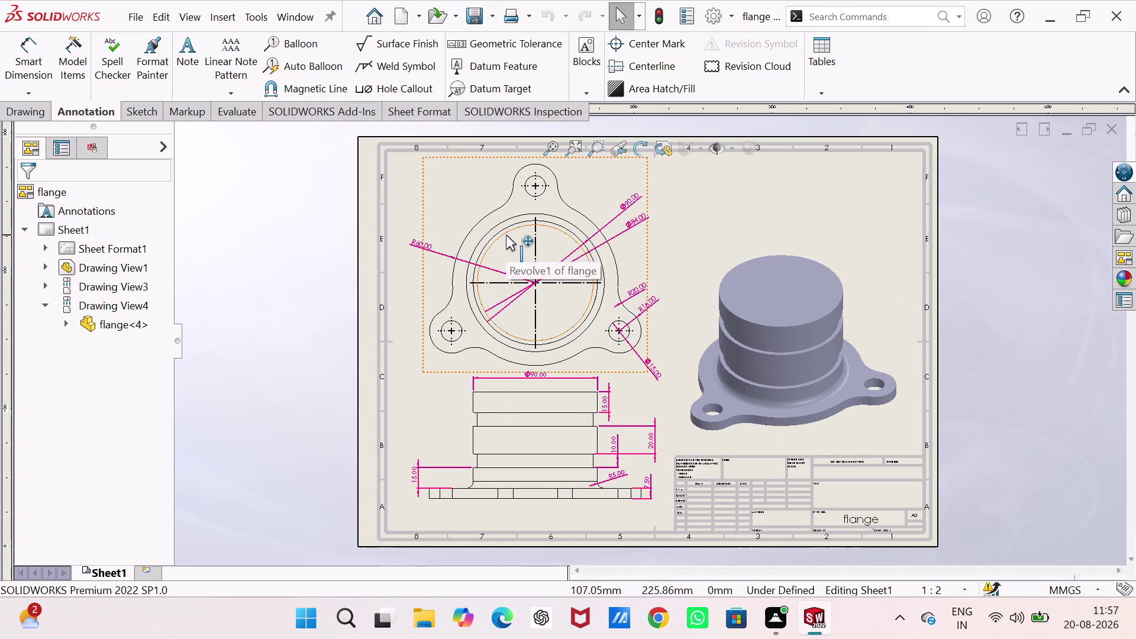
Zoom in and out across the flange drawing's dimensioned and isometric views.
scroll(up, 3)
scroll(down, 3)
scroll(down, 3)
scroll(down, 3)
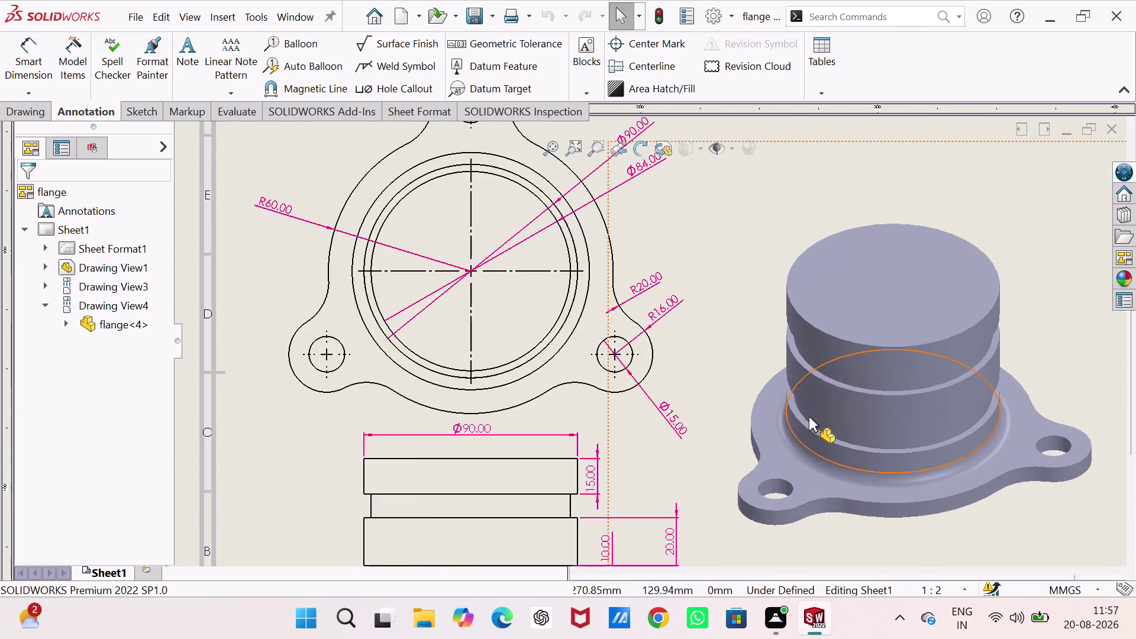
scroll(down, 3)
scroll(up, 3)
scroll(down, 3)
scroll(down, 3)
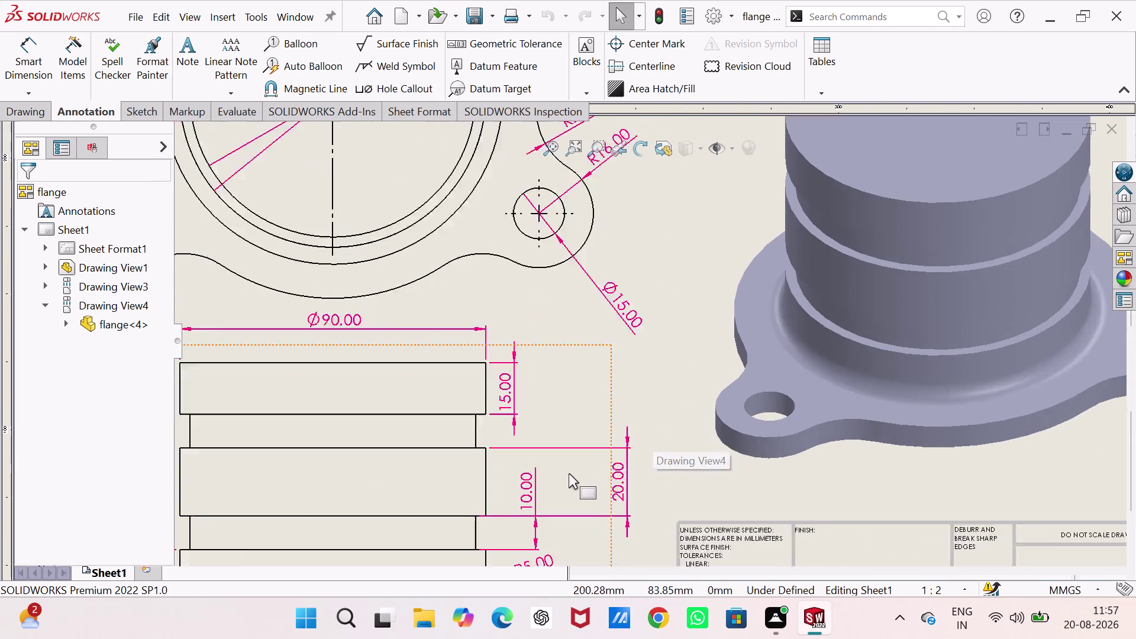
scroll(down, 3)
scroll(up, 3)
scroll(up, 3)
scroll(down, 3)
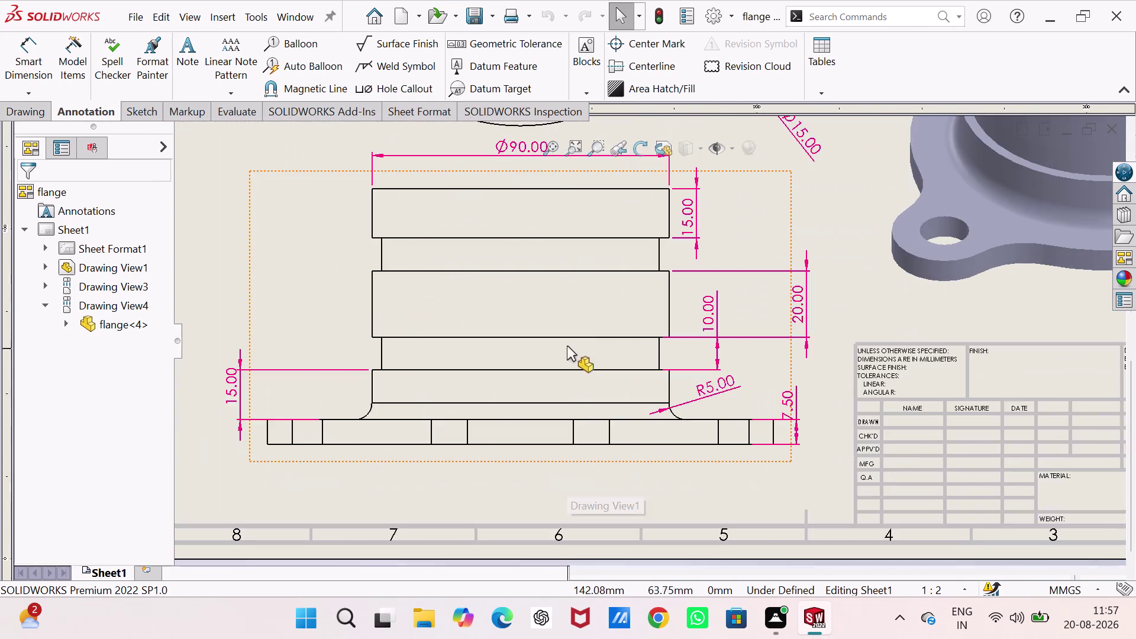
scroll(down, 3)
scroll(up, 3)
scroll(down, 3)
scroll(up, 3)
scroll(down, 3)
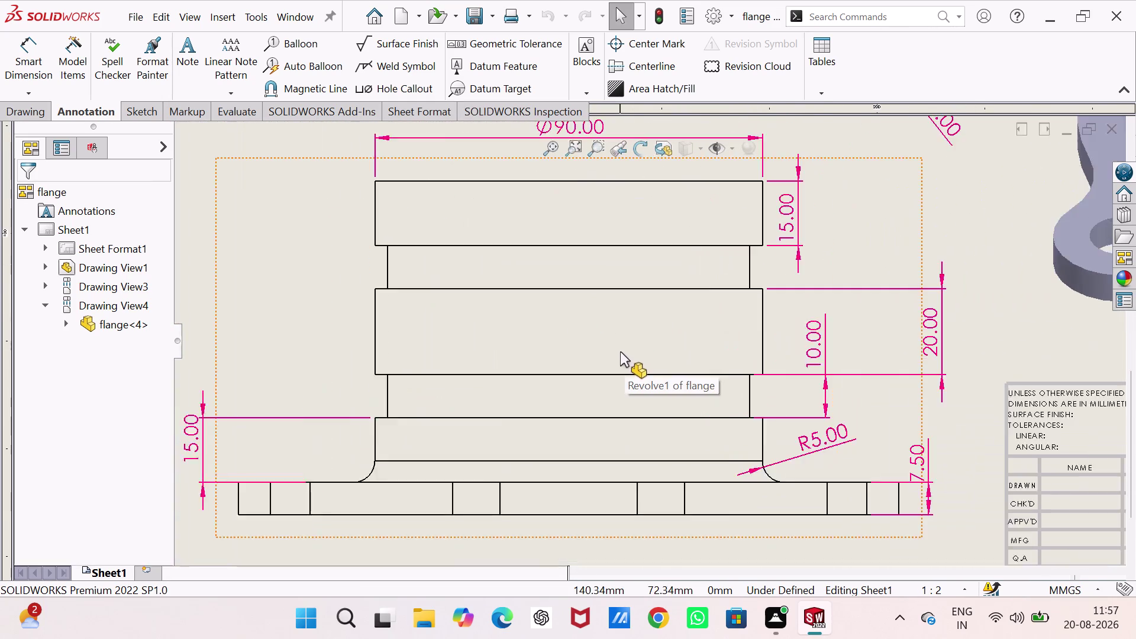
scroll(up, 3)
scroll(up, 3)
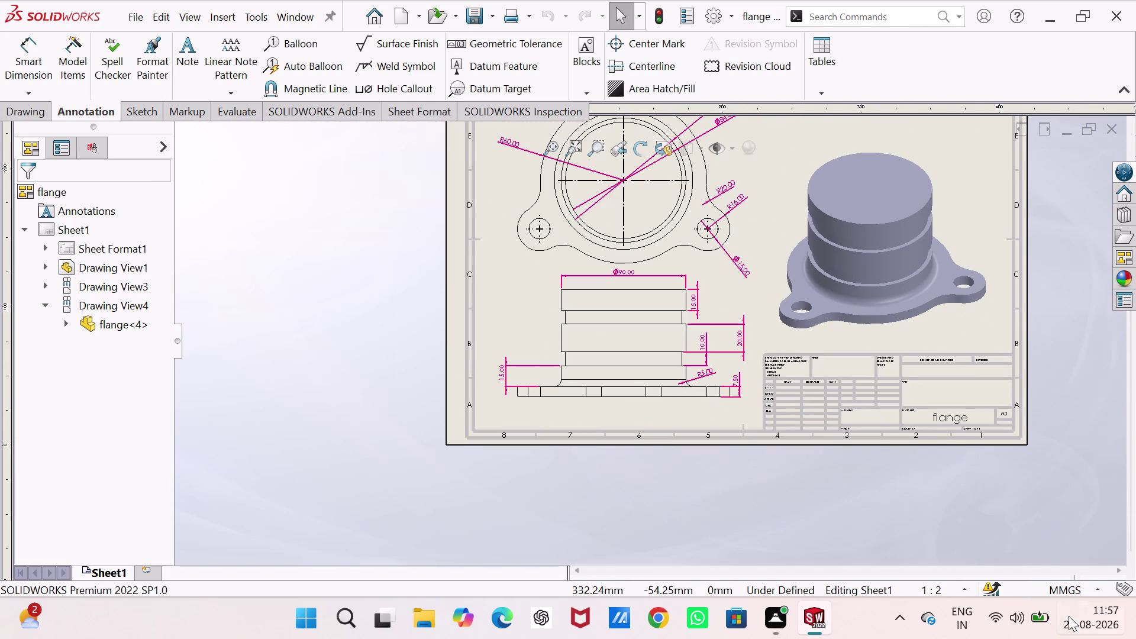
scroll(up, 3)
scroll(down, 3)
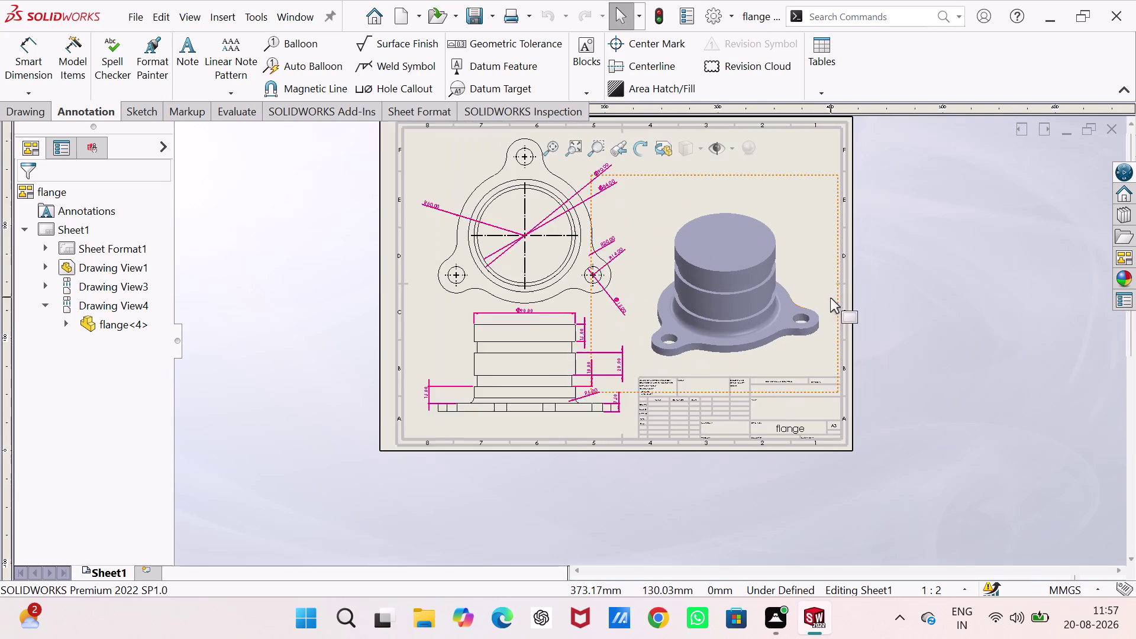
scroll(down, 3)
scroll(down, 3)
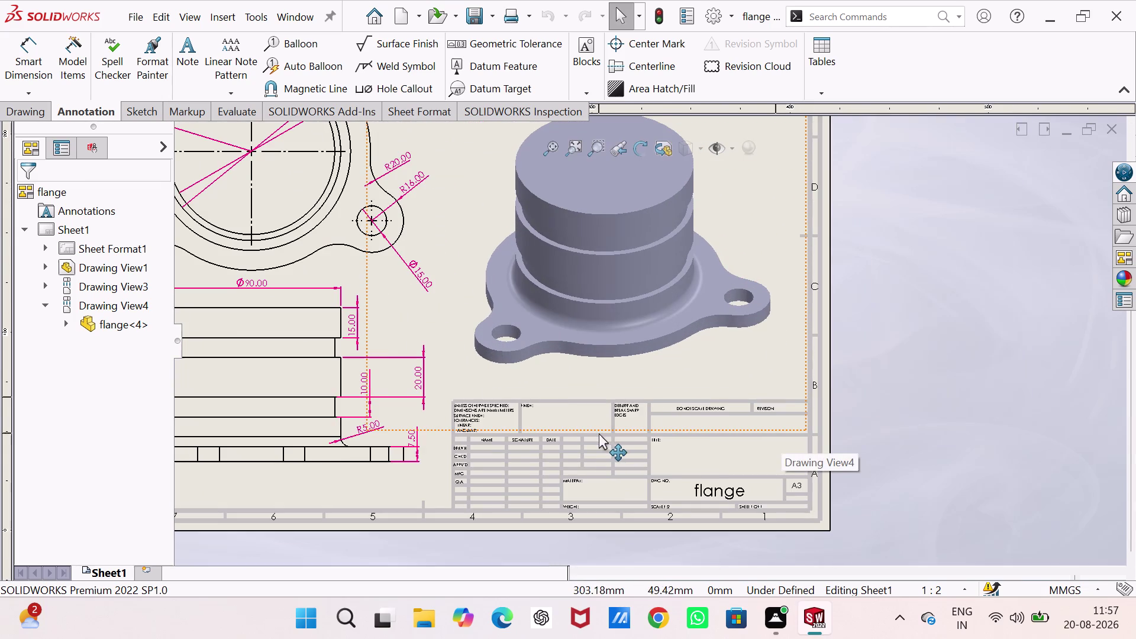
scroll(up, 3)
scroll(up, 3)
scroll(down, 3)
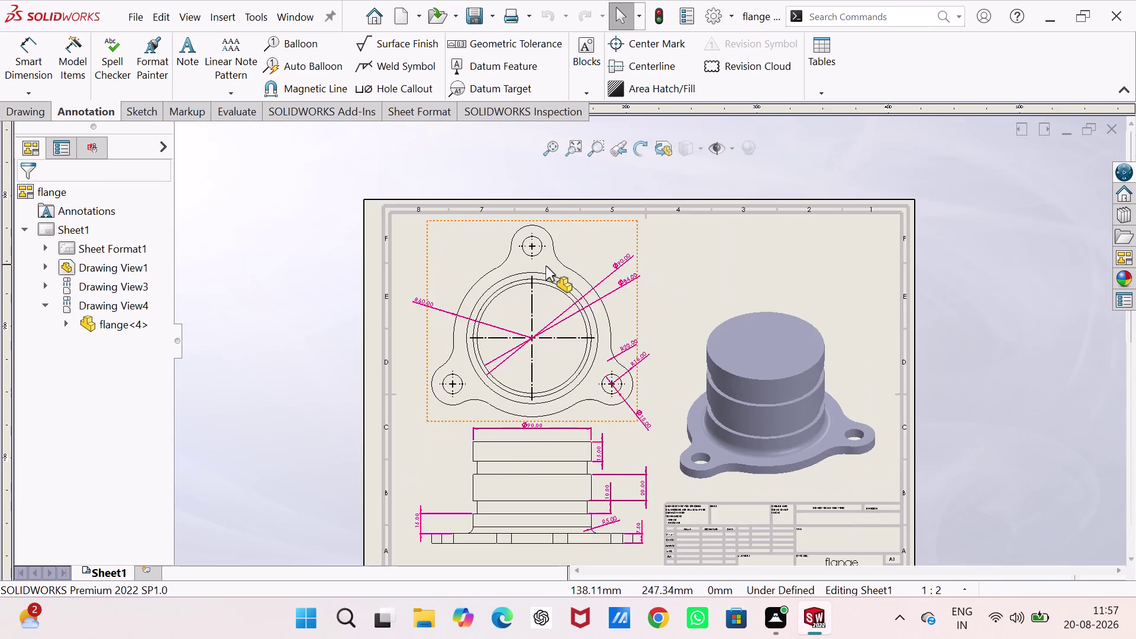
scroll(down, 3)
scroll(down, 3)
scroll(up, 3)
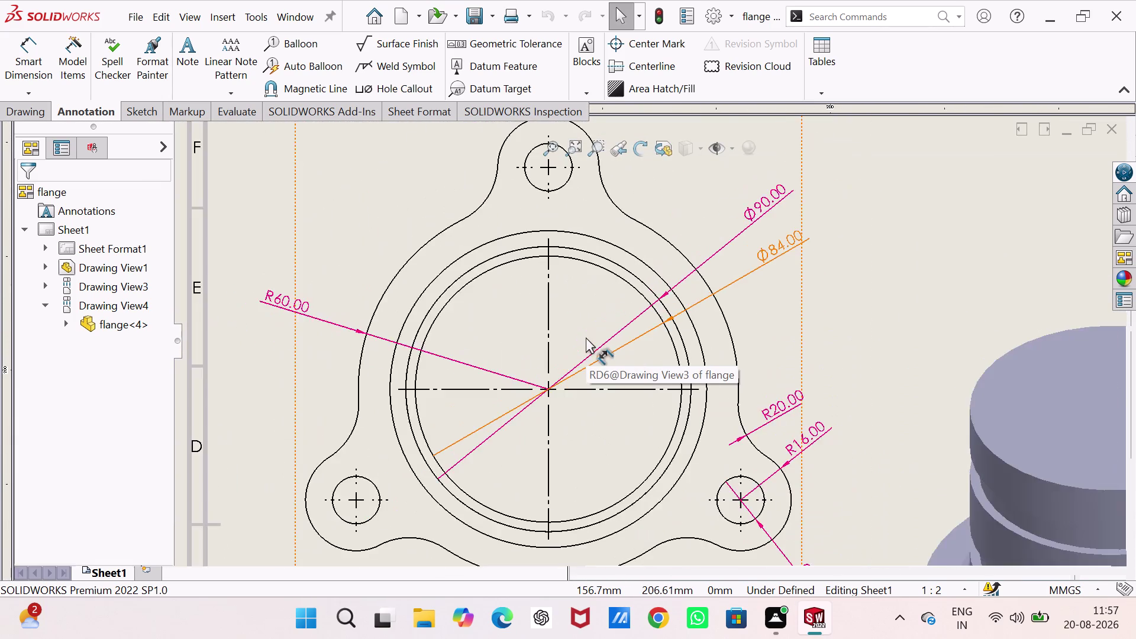
scroll(up, 3)
scroll(down, 3)
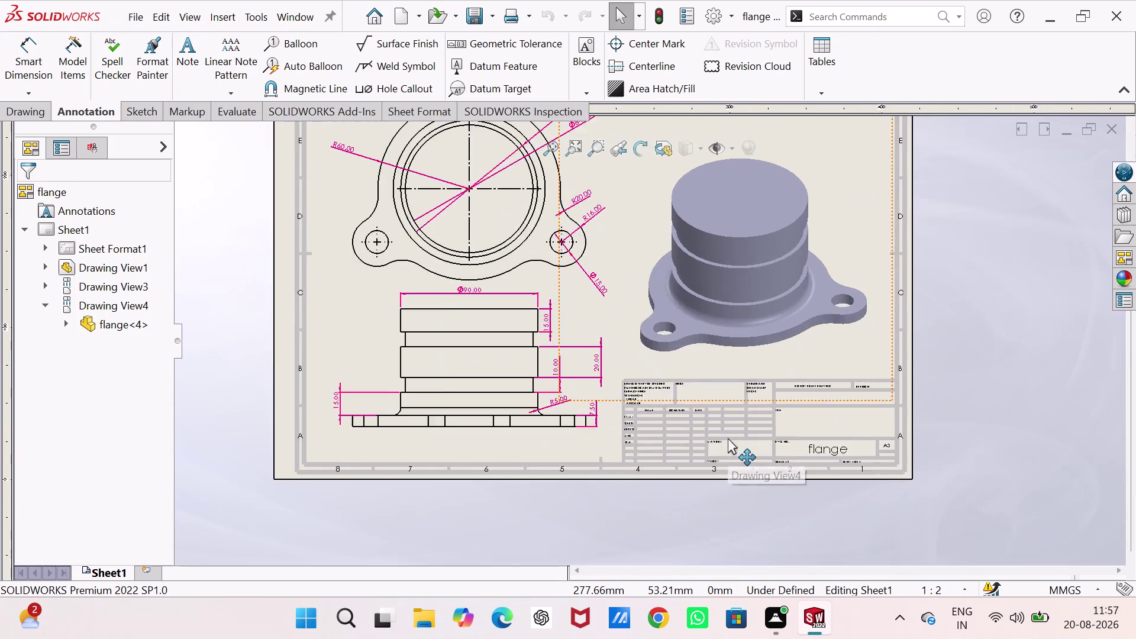
scroll(down, 3)
scroll(up, 3)
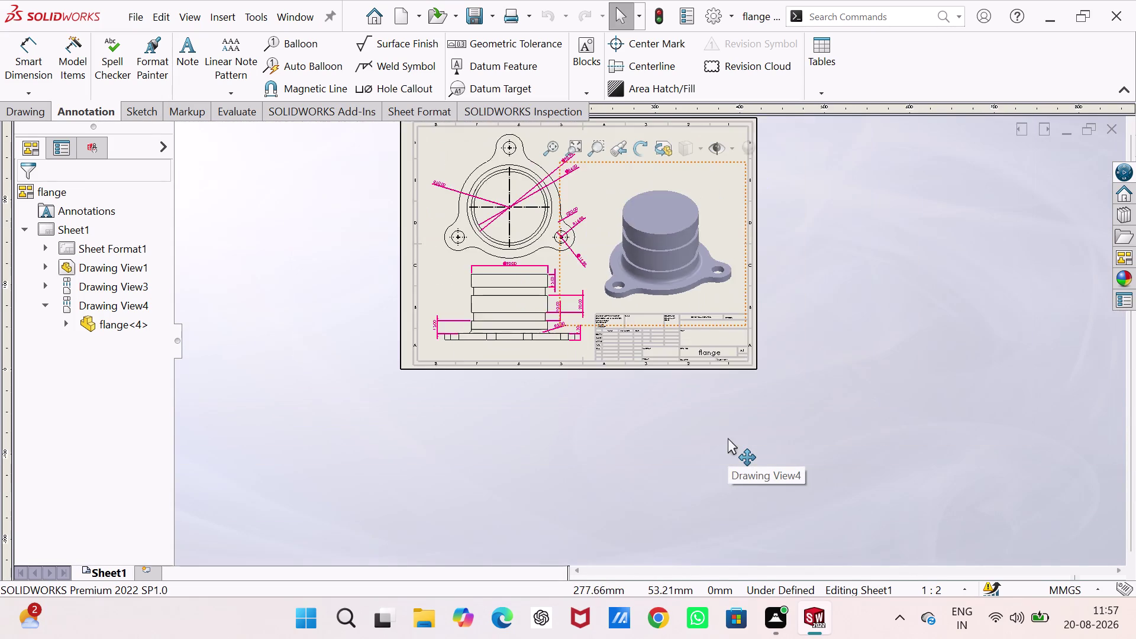
scroll(up, 3)
scroll(down, 3)
scroll(down, 3)
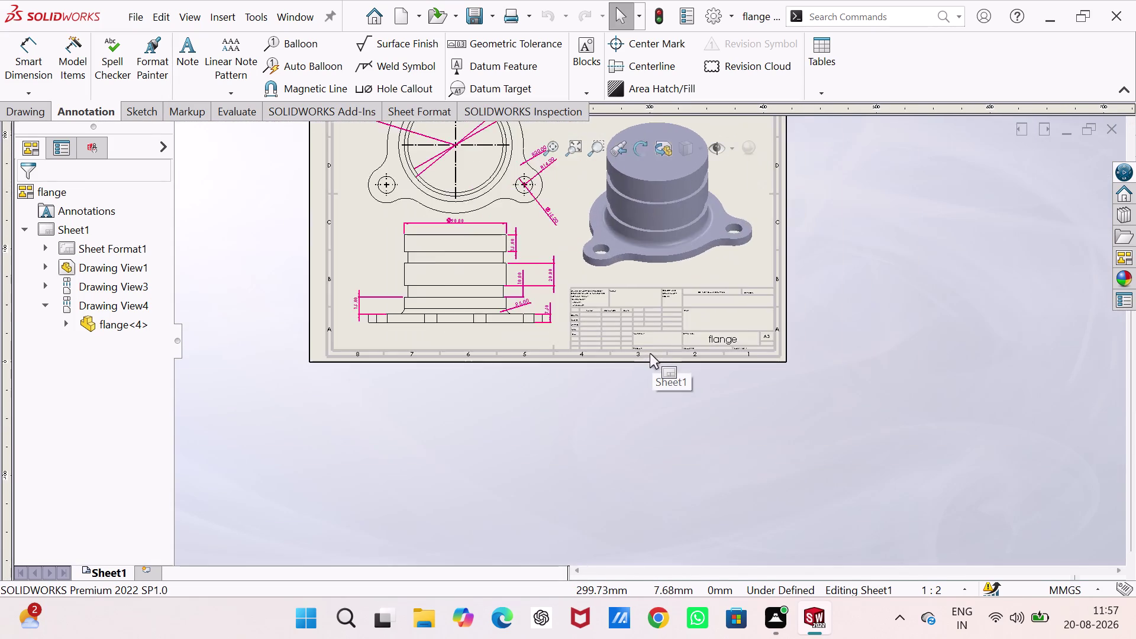
scroll(down, 3)
scroll(up, 3)
scroll(down, 3)
scroll(up, 3)
scroll(up, 3)
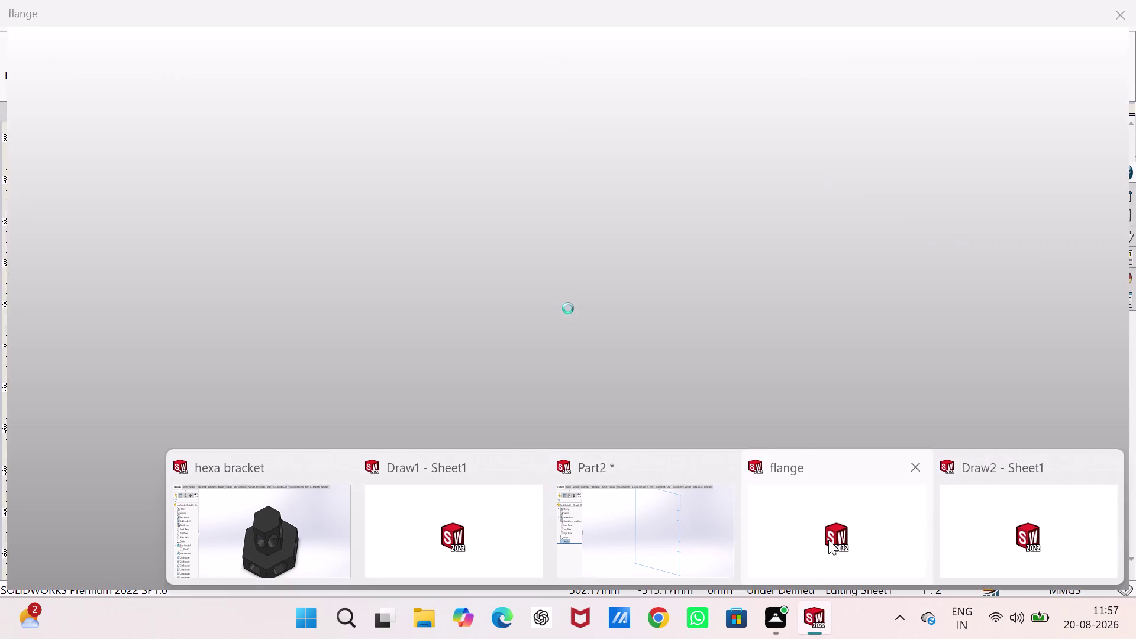
Switch to the flange part window and bring up the Material context menu.
click(828, 540)
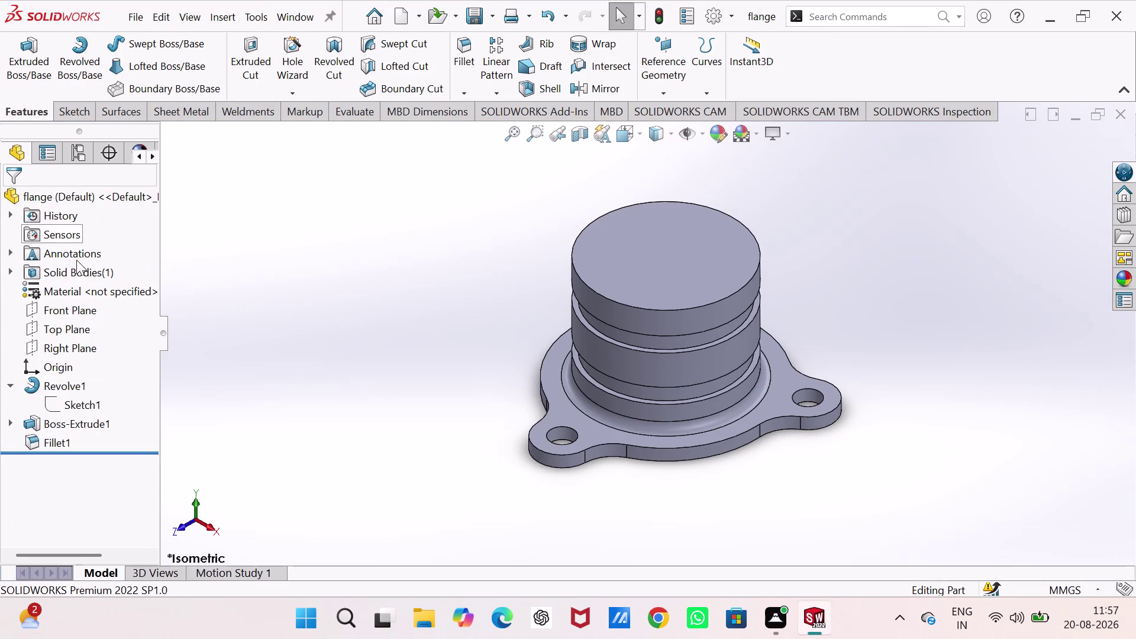
click(91, 290)
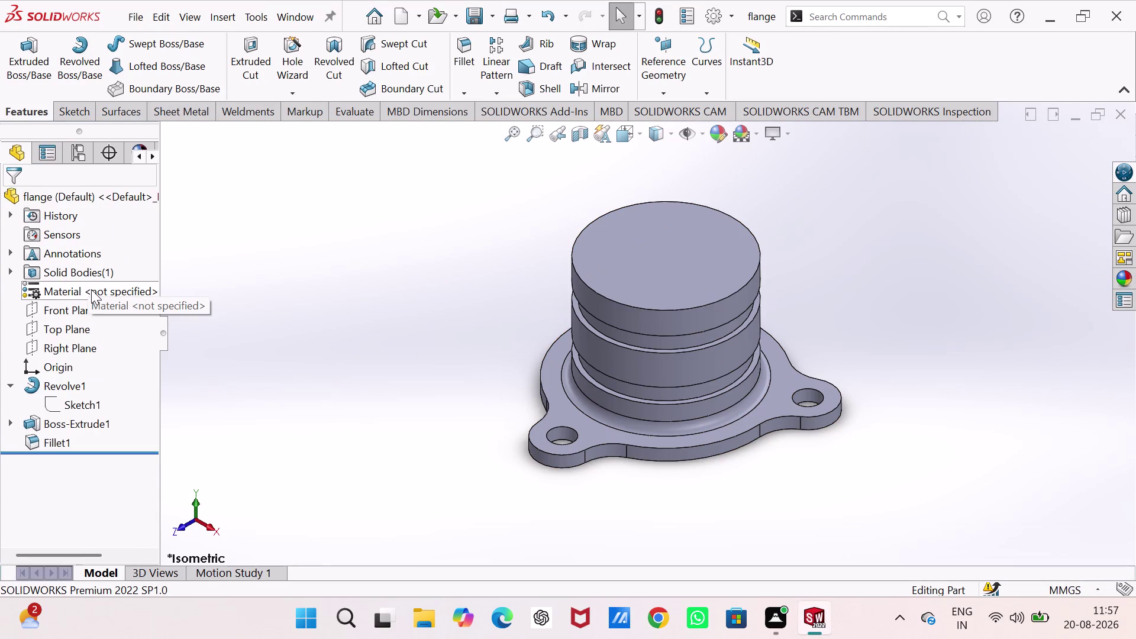
right_click(91, 289)
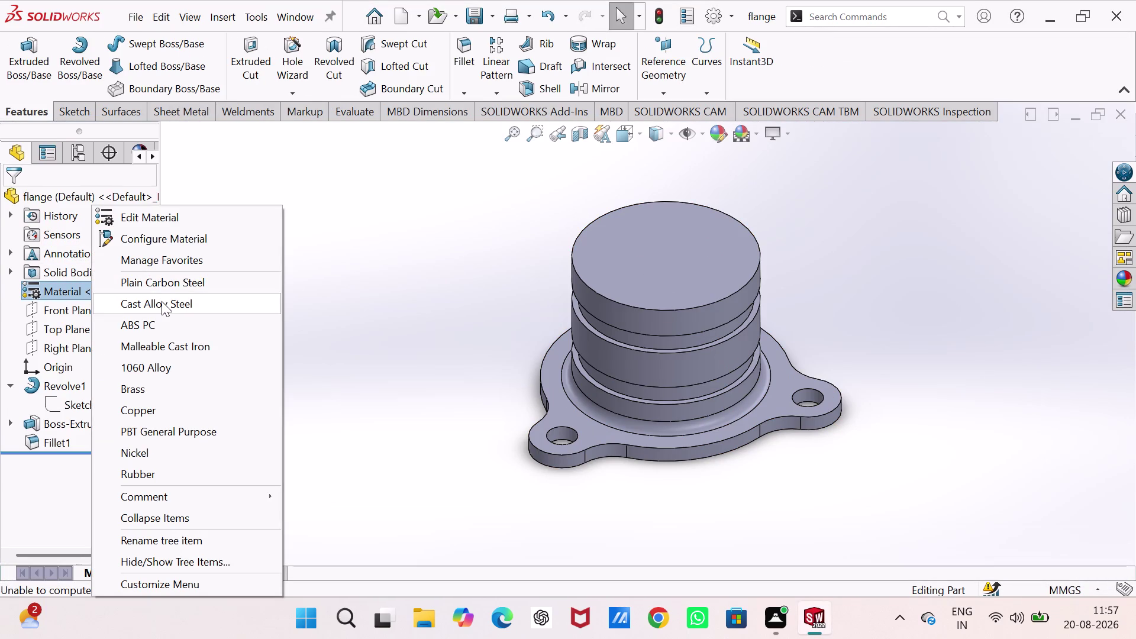
In Edit Material, select 201.0-T43 Insulated Mold Casting (SS) under Aluminium Alloys.
click(193, 215)
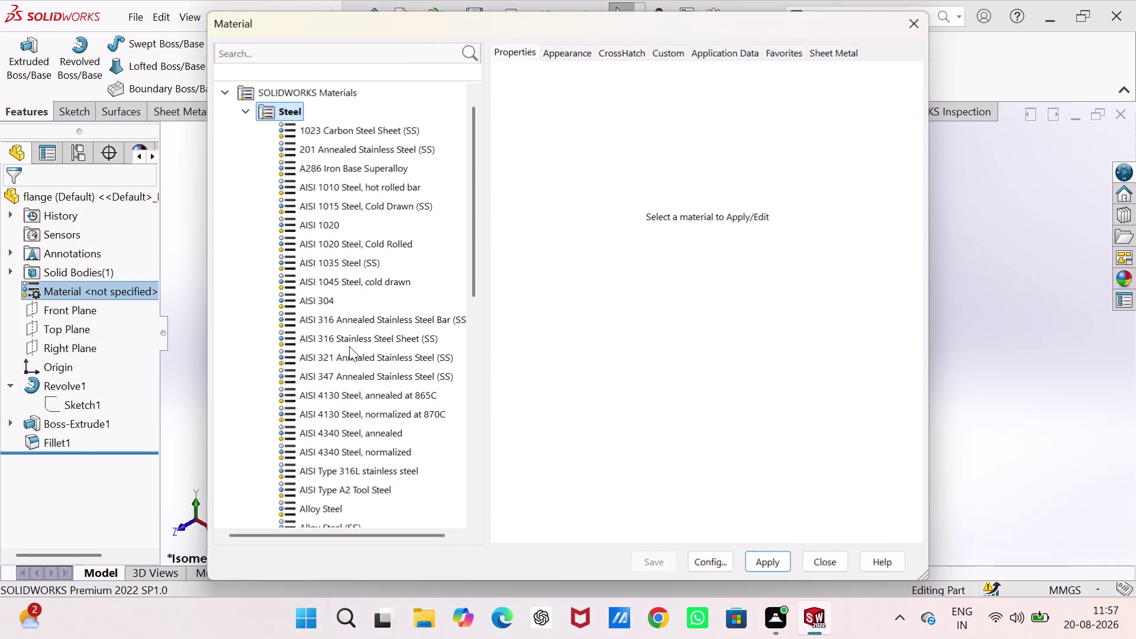
scroll(up, 3)
scroll(down, 3)
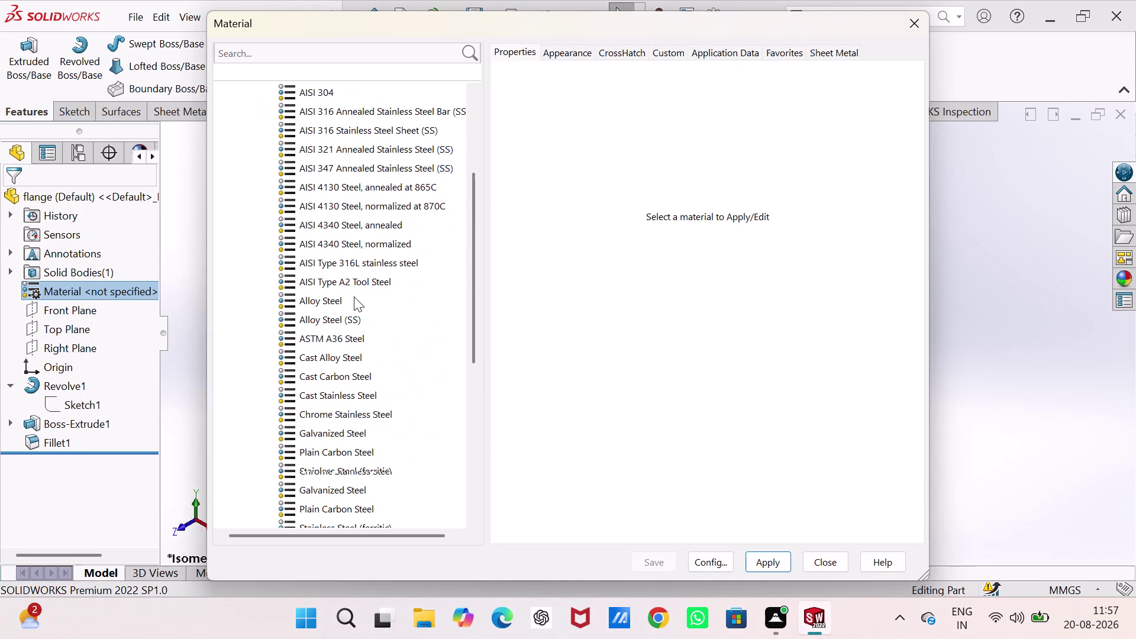
scroll(down, 3)
scroll(down, 3)
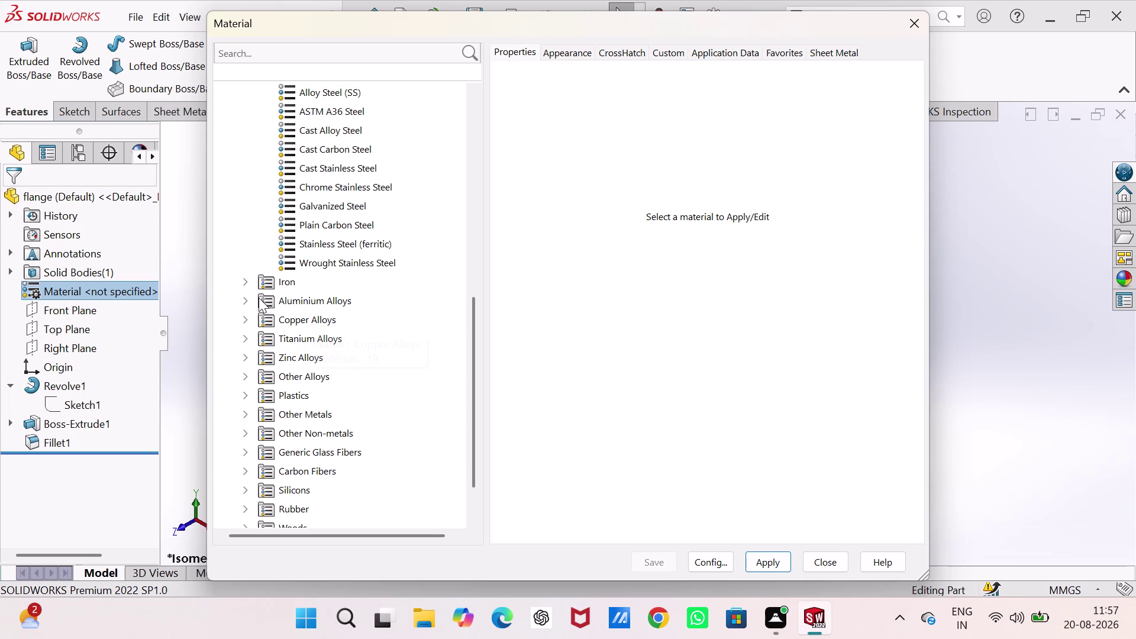
click(243, 301)
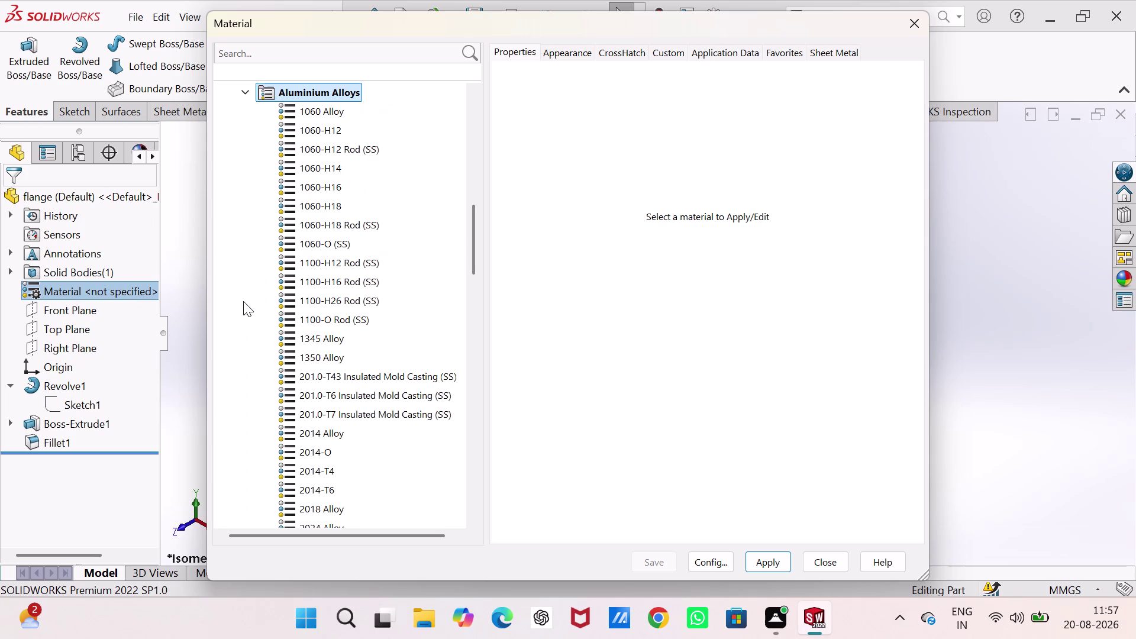
click(384, 375)
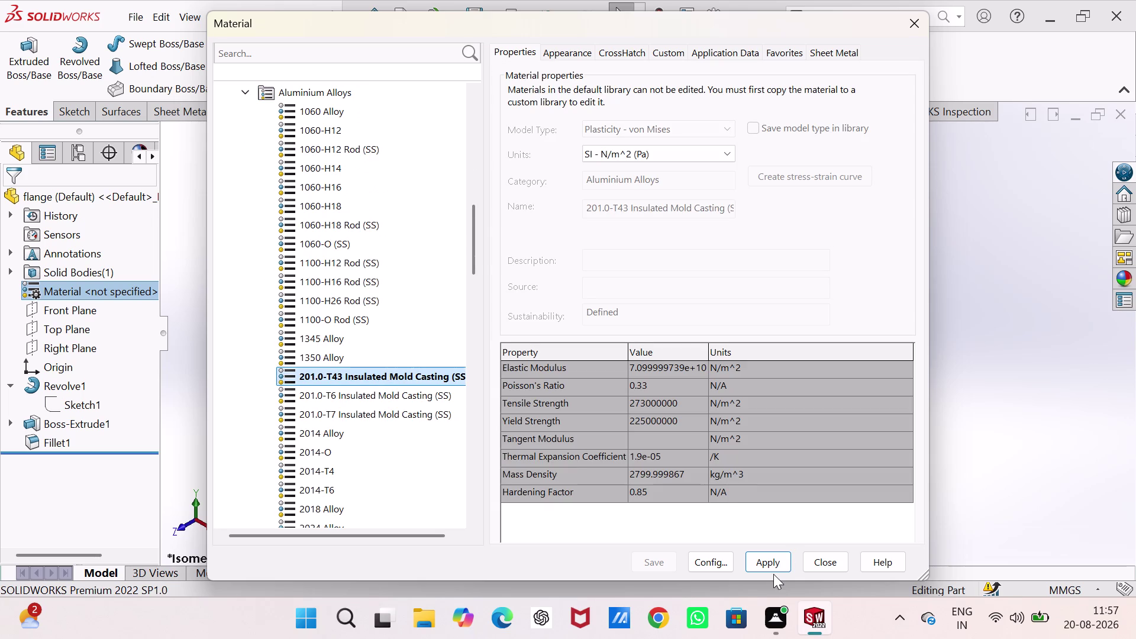
Apply the alloy to all configurations and close the material dialog.
click(771, 559)
click(718, 567)
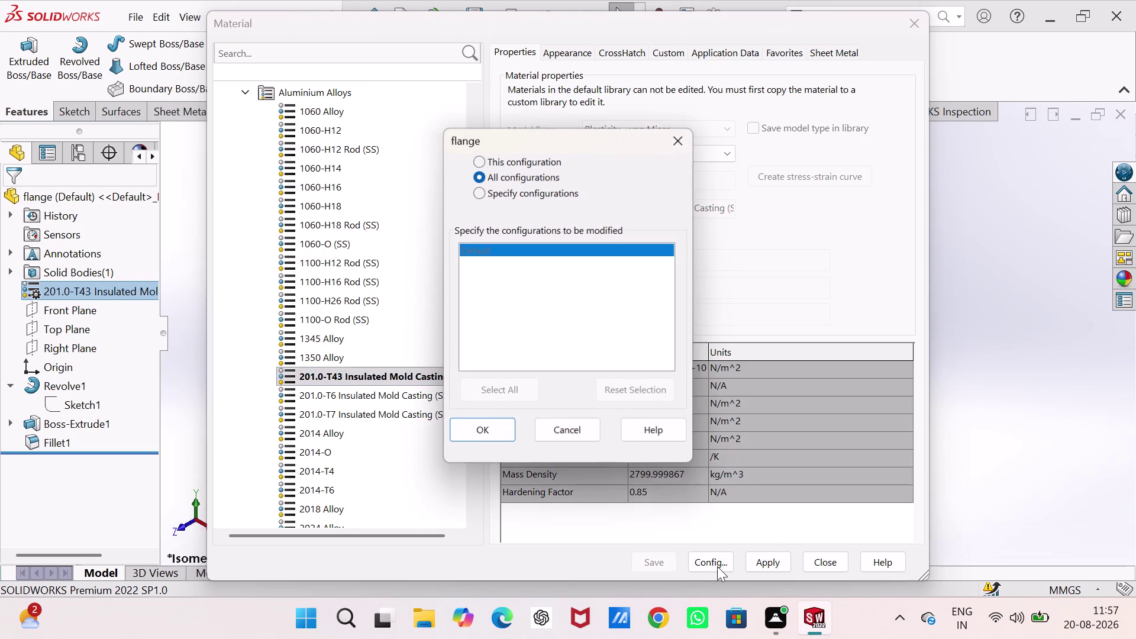
click(496, 429)
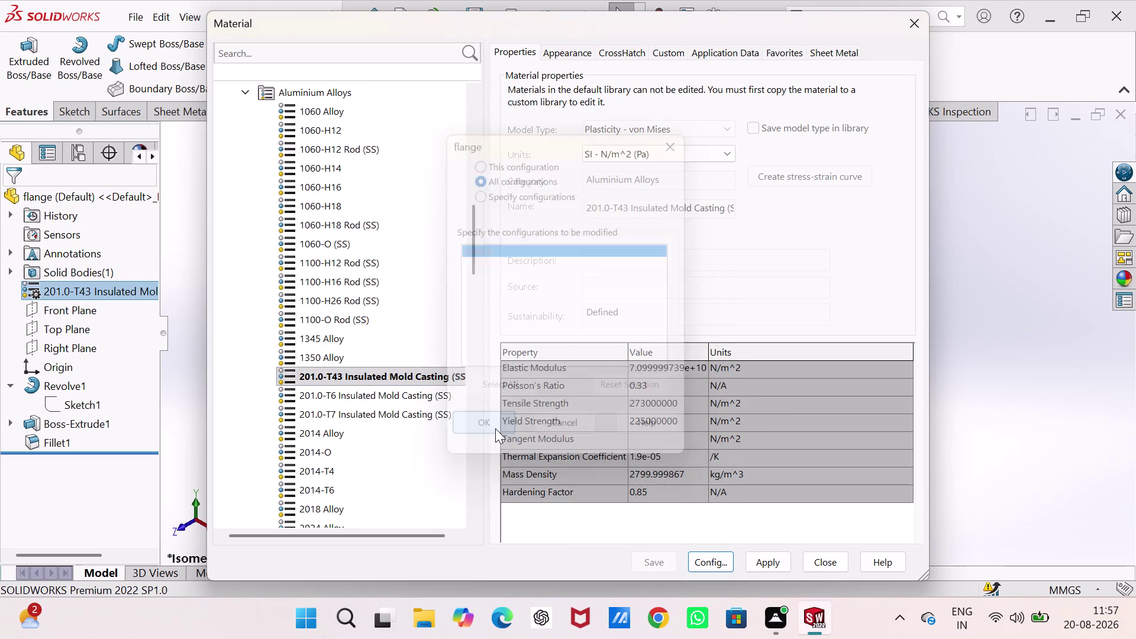
click(777, 561)
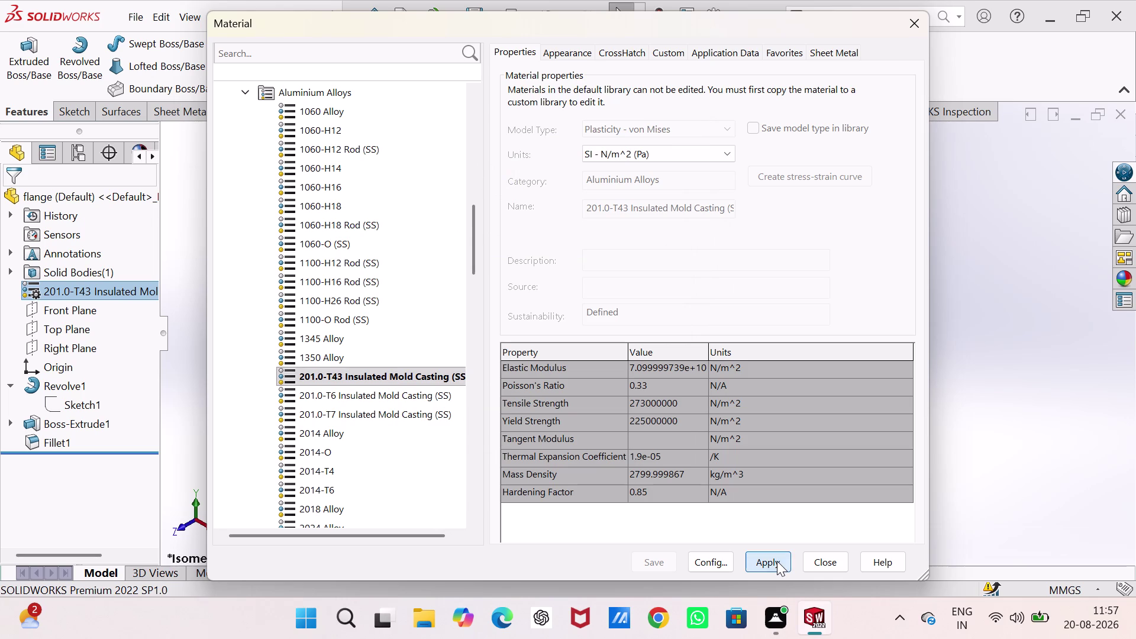
click(817, 559)
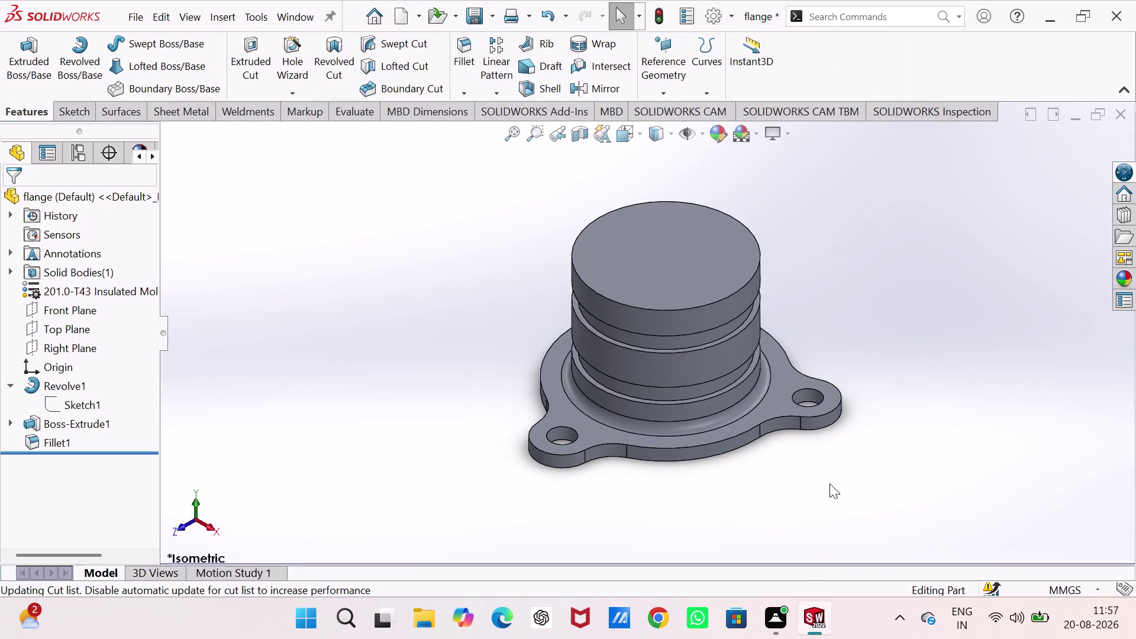
click(855, 429)
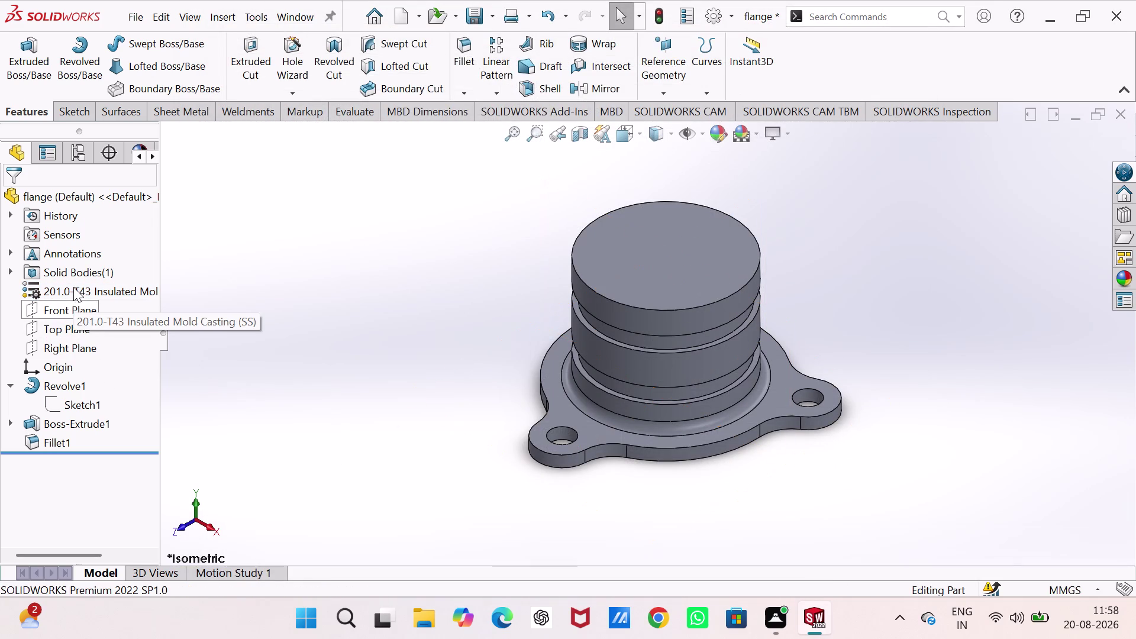
Pick AISI 1015 Steel, Cold Drawn (SS) from the Steel category and apply it.
right_click(74, 287)
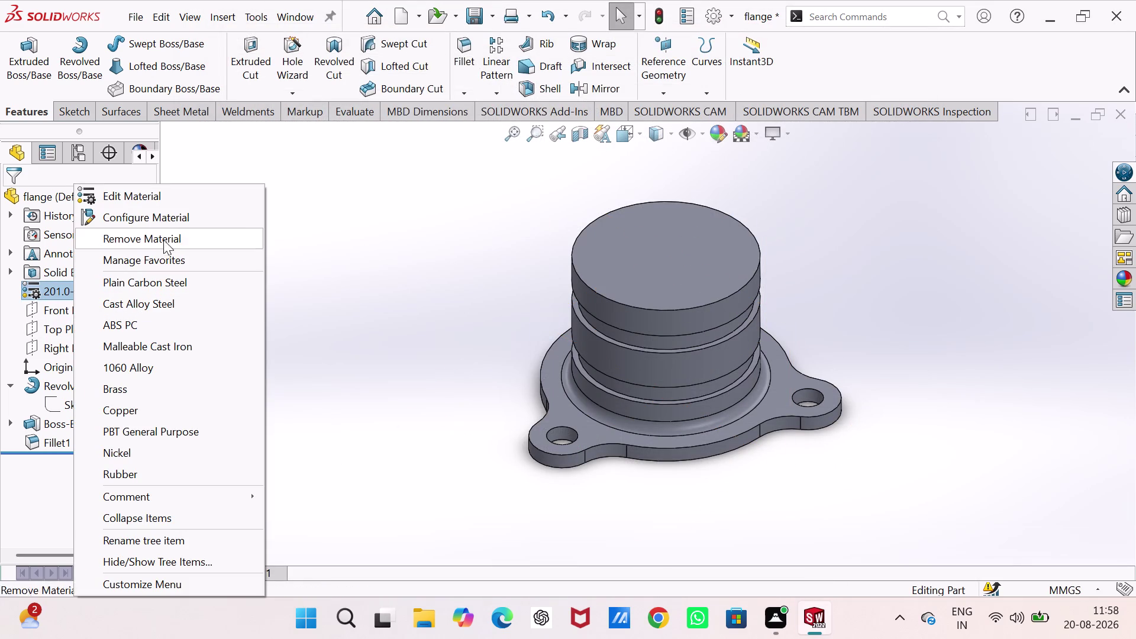
click(180, 196)
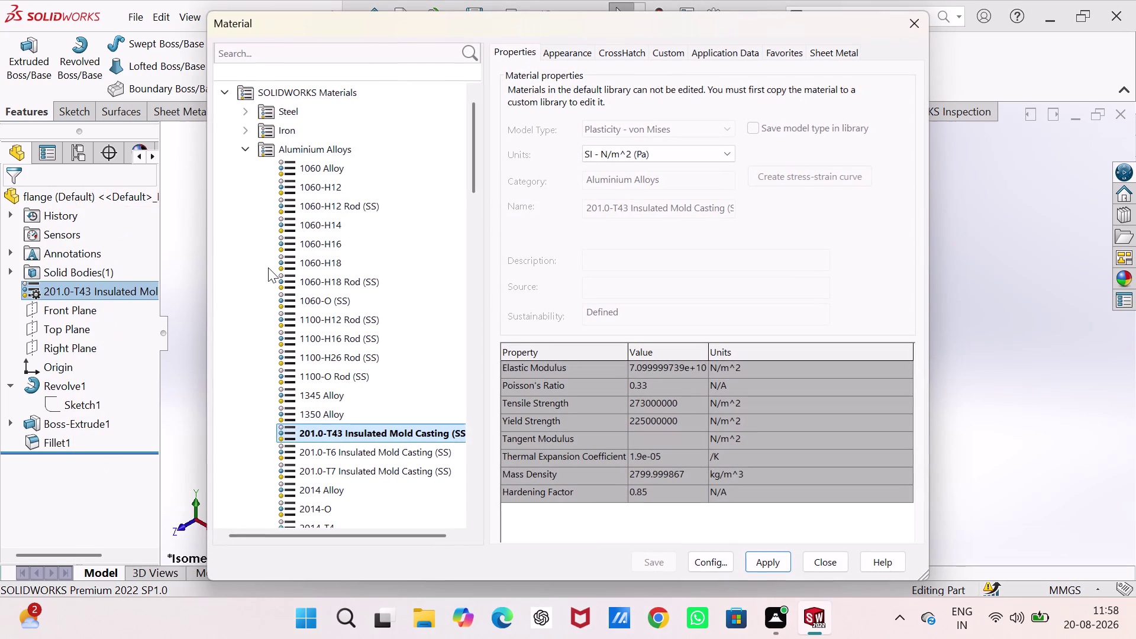
click(243, 150)
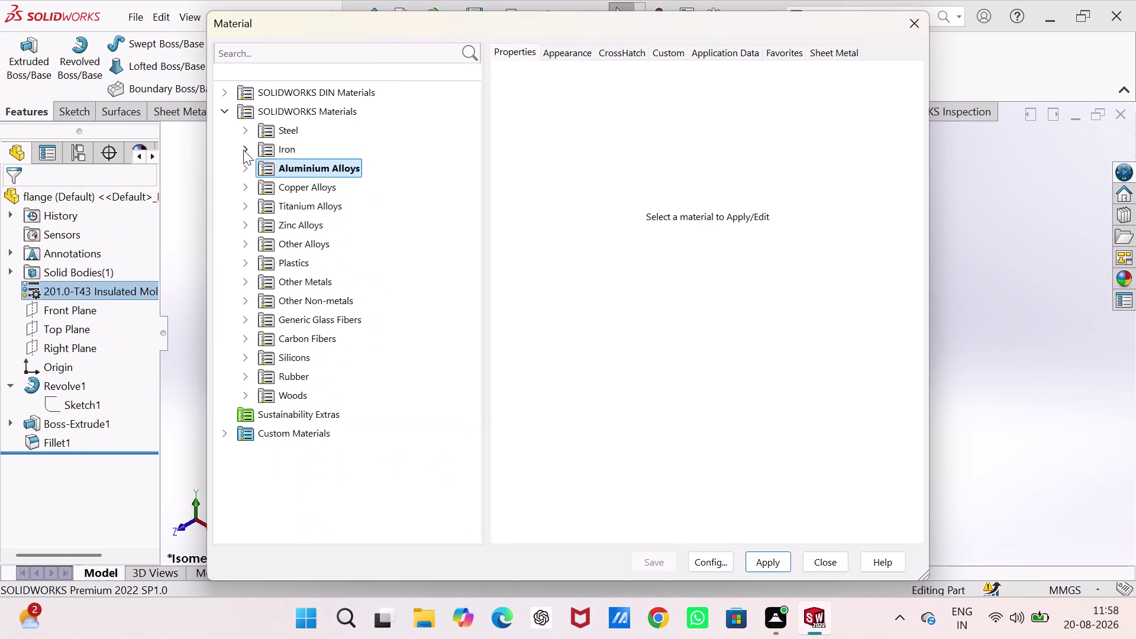
click(244, 132)
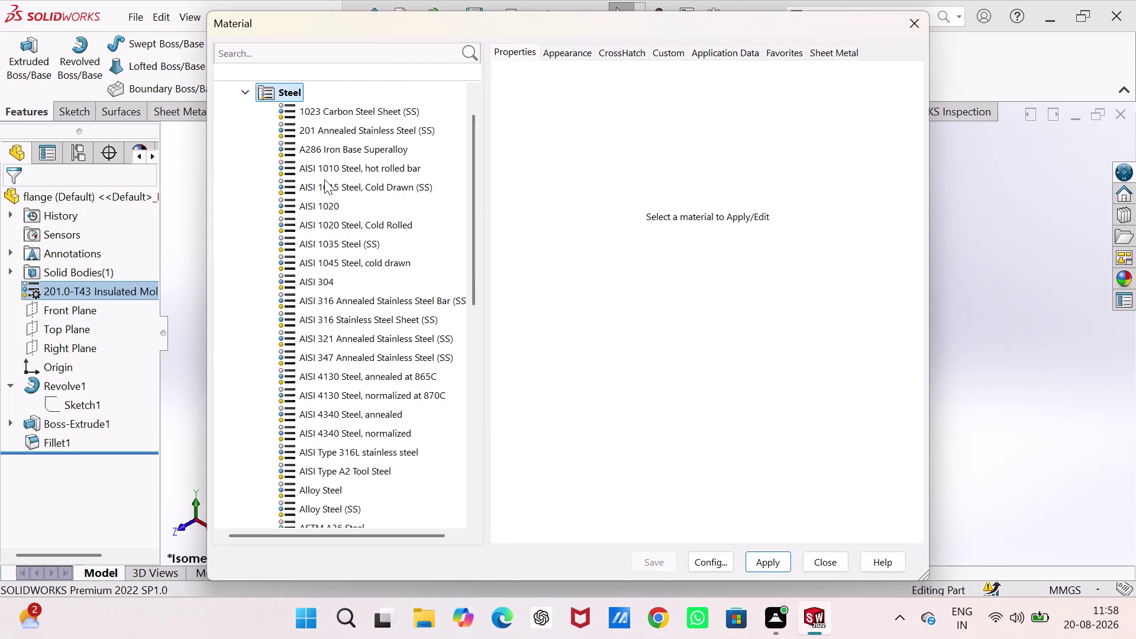
click(327, 185)
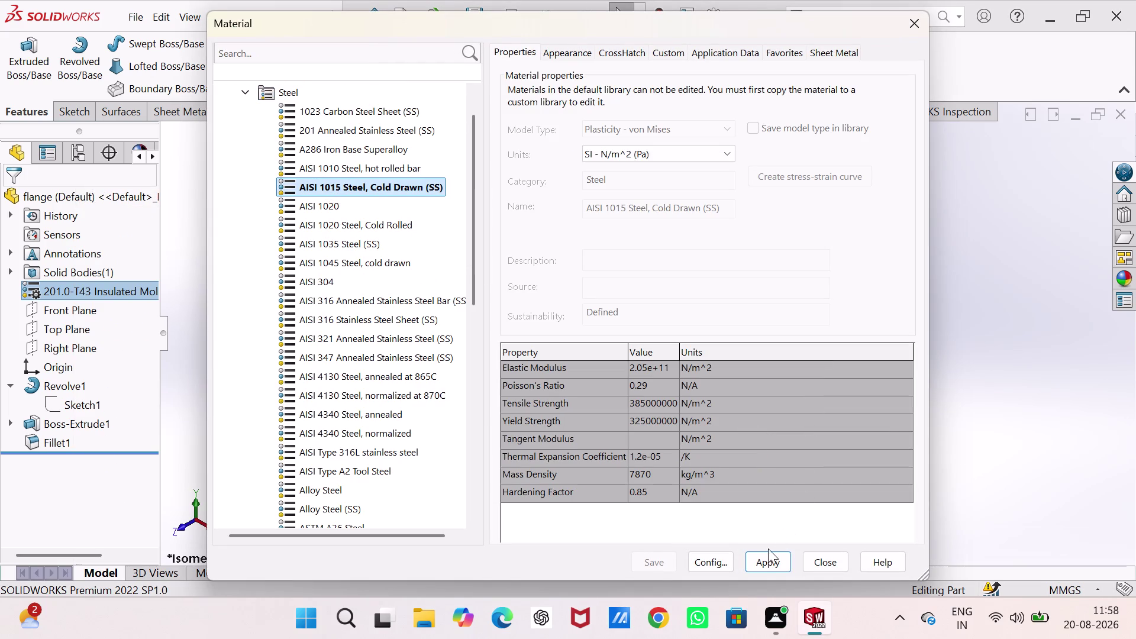
click(767, 556)
click(816, 558)
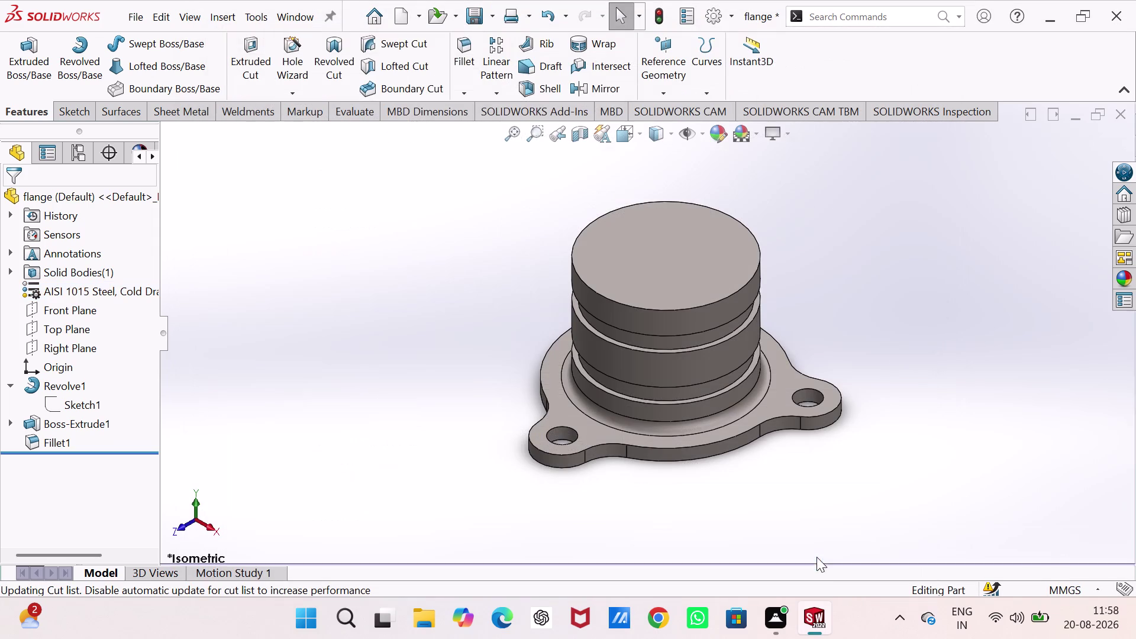
click(911, 416)
Orbit the steel flange to inspect its underside, boss end and side profile.
middle_drag(889, 373, 650, 414)
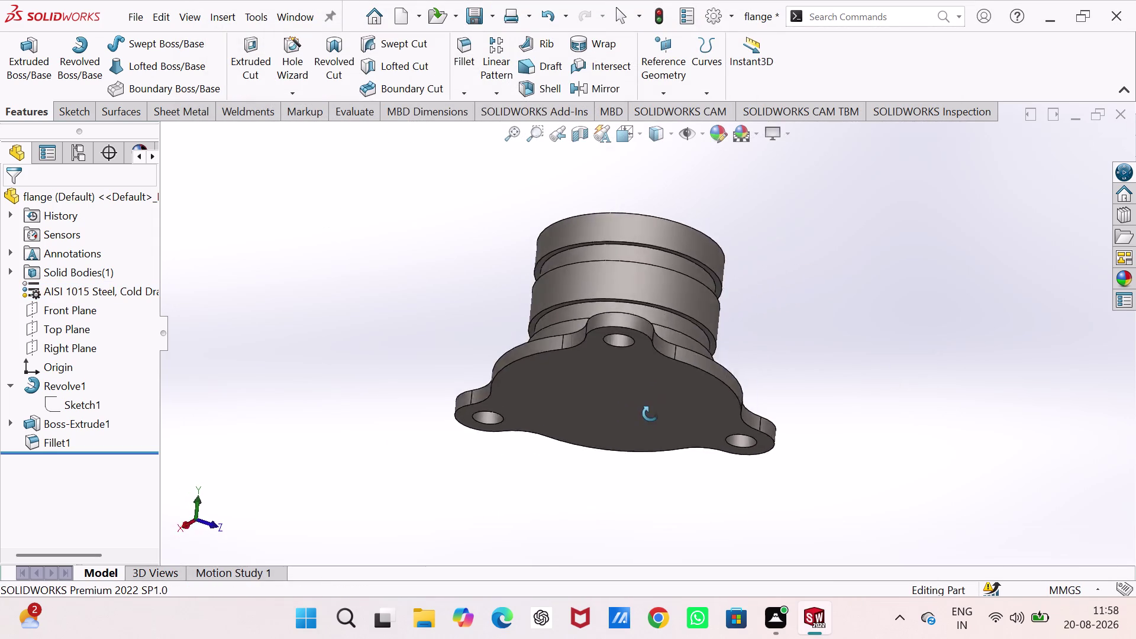
middle_drag(651, 414, 804, 413)
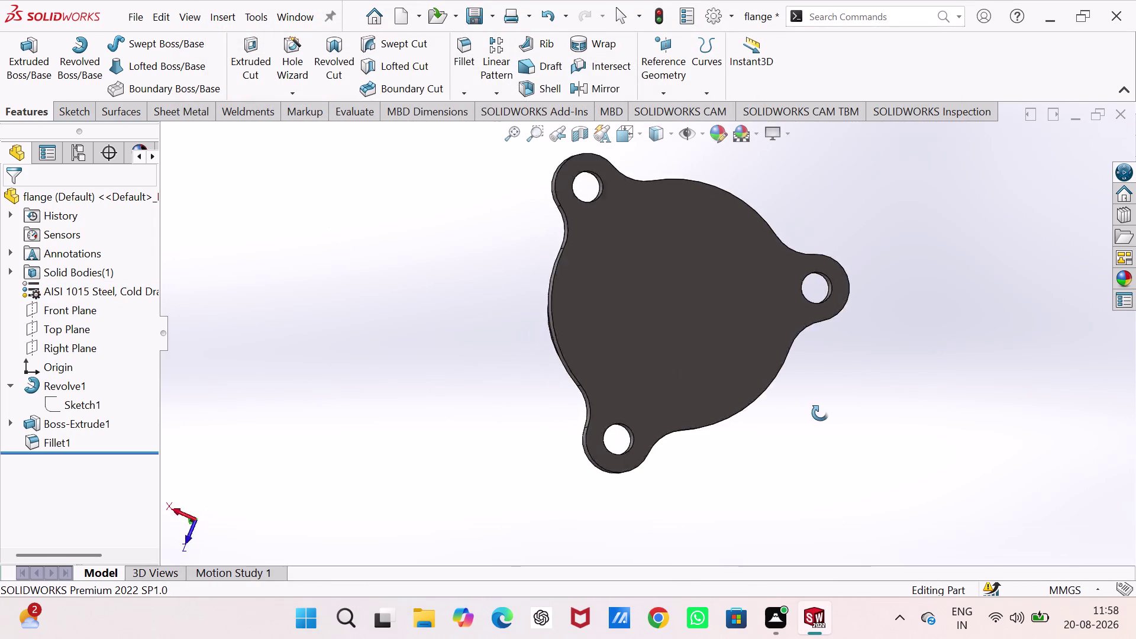
middle_drag(804, 414, 591, 280)
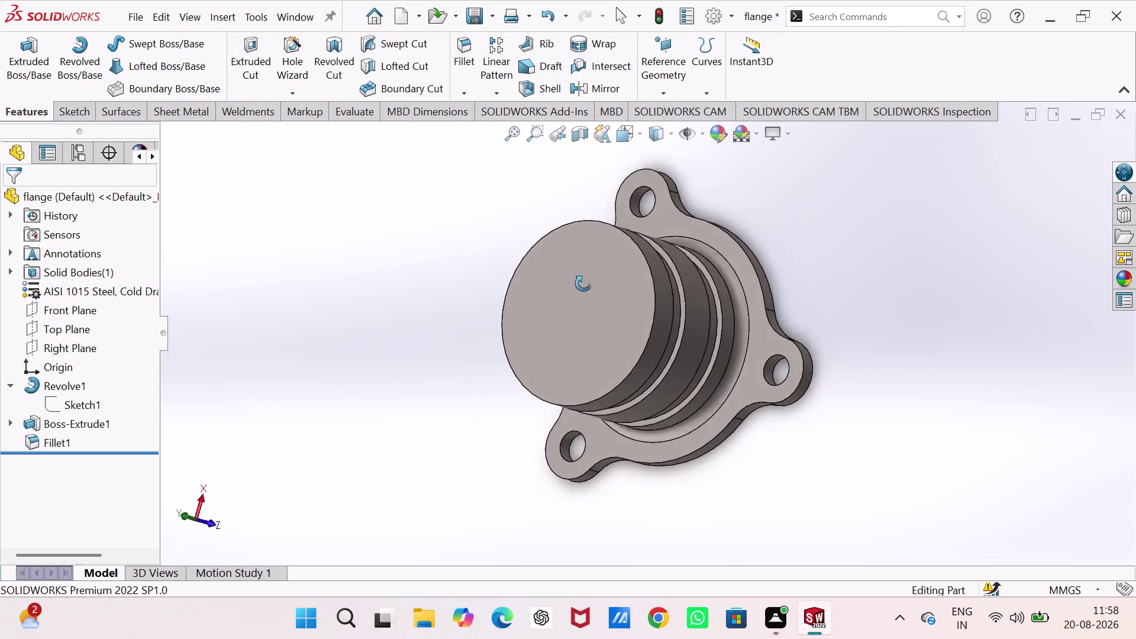
middle_drag(591, 280, 547, 316)
middle_drag(595, 447, 499, 584)
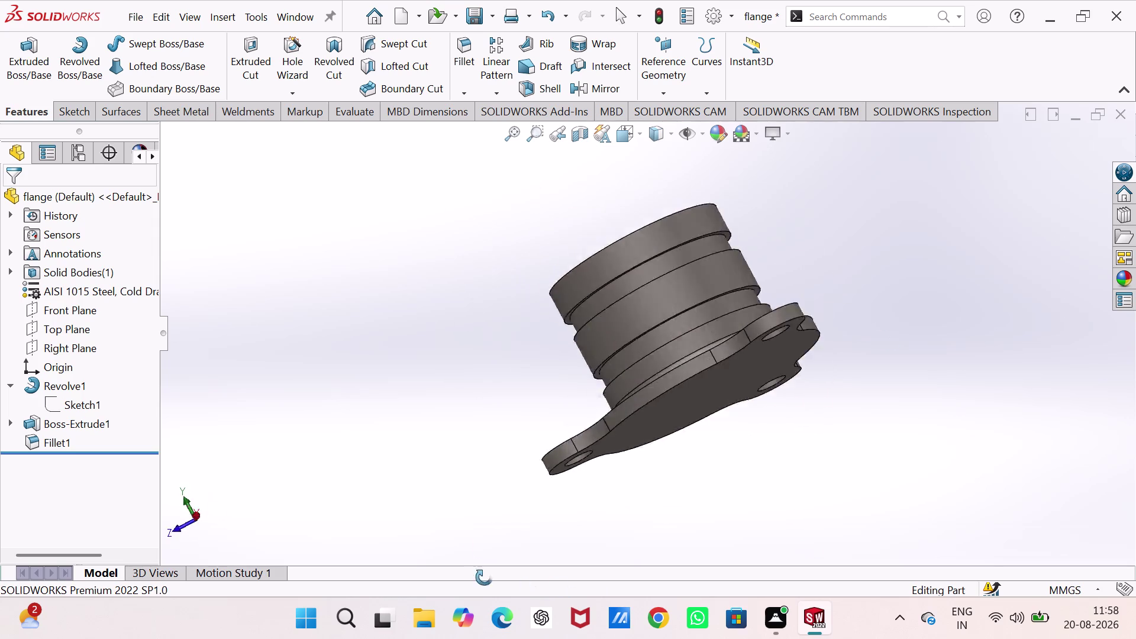
middle_drag(499, 584, 600, 460)
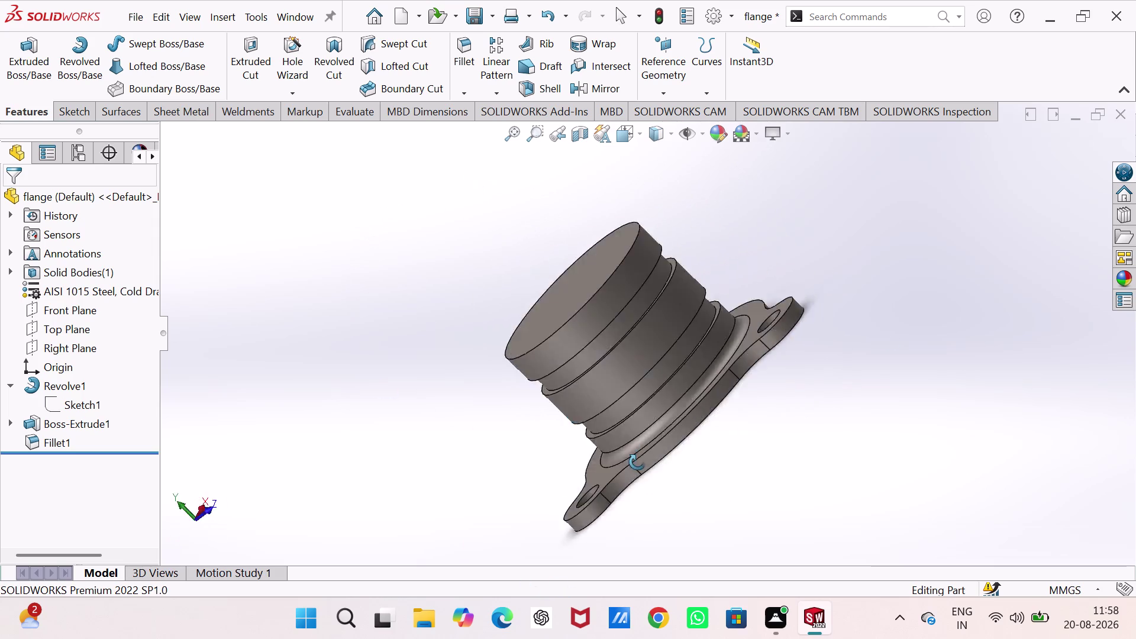
middle_drag(600, 460, 849, 424)
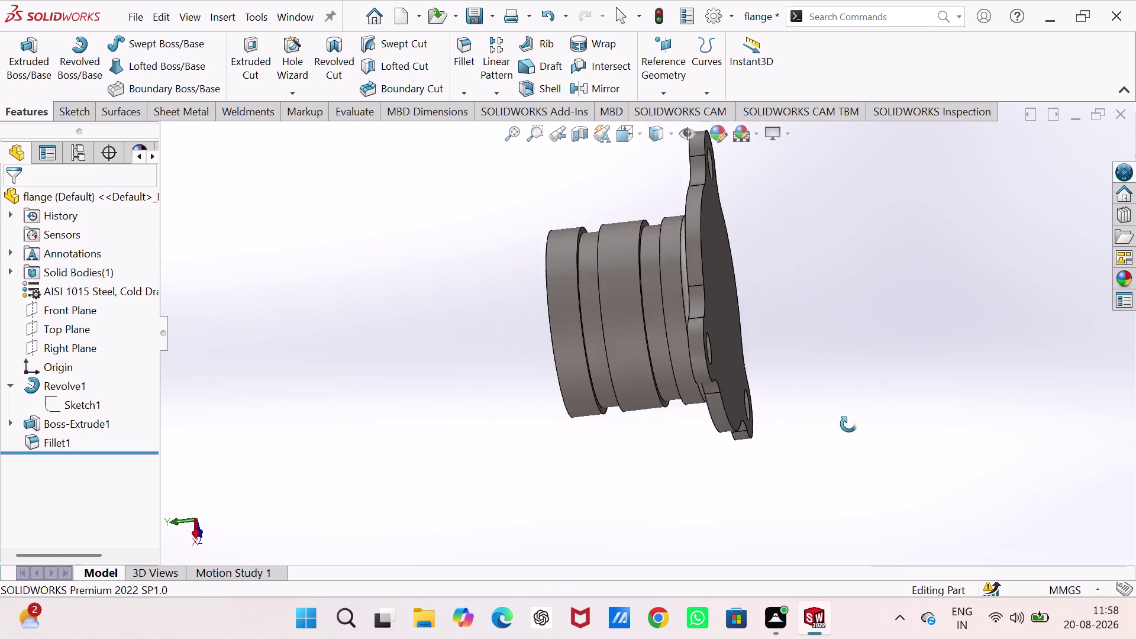
middle_drag(849, 425, 478, 388)
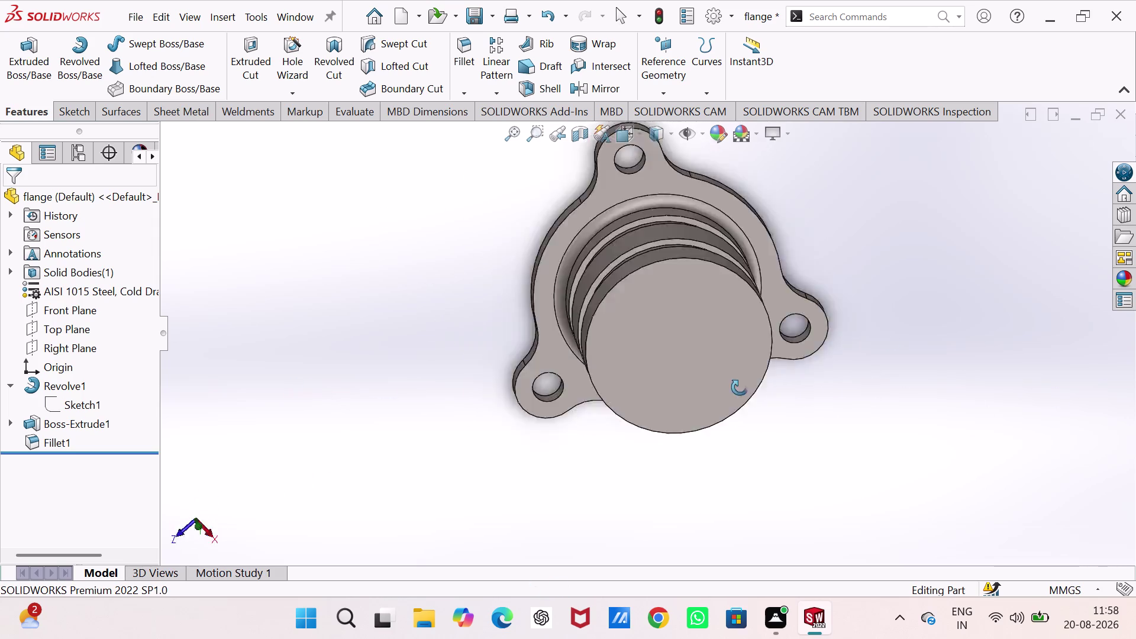
middle_drag(478, 388, 654, 432)
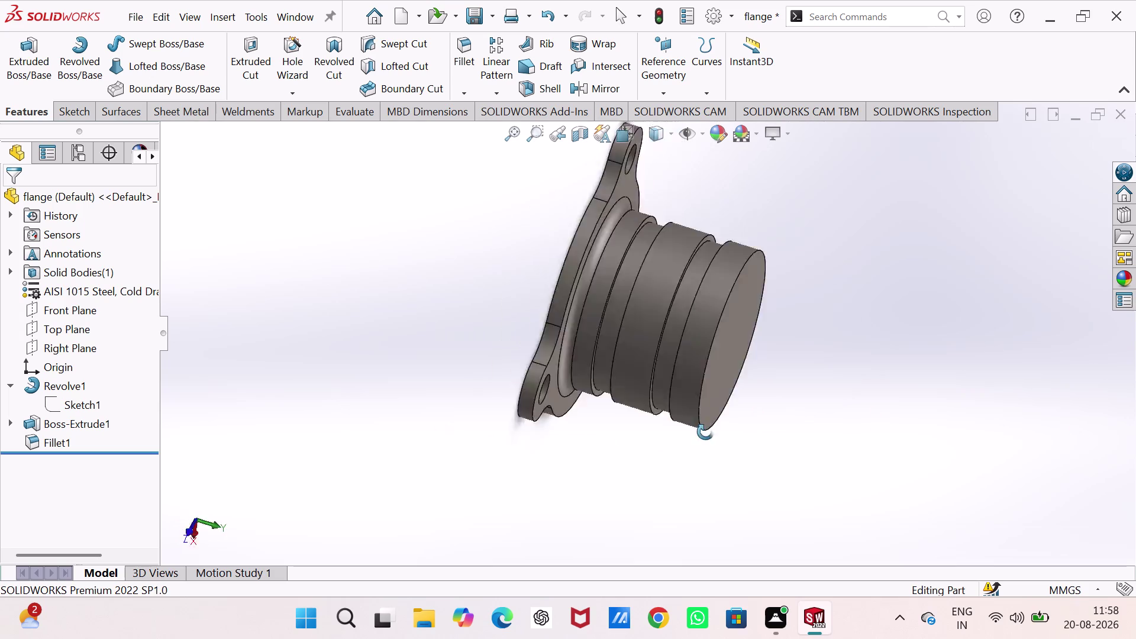
middle_drag(654, 432, 606, 418)
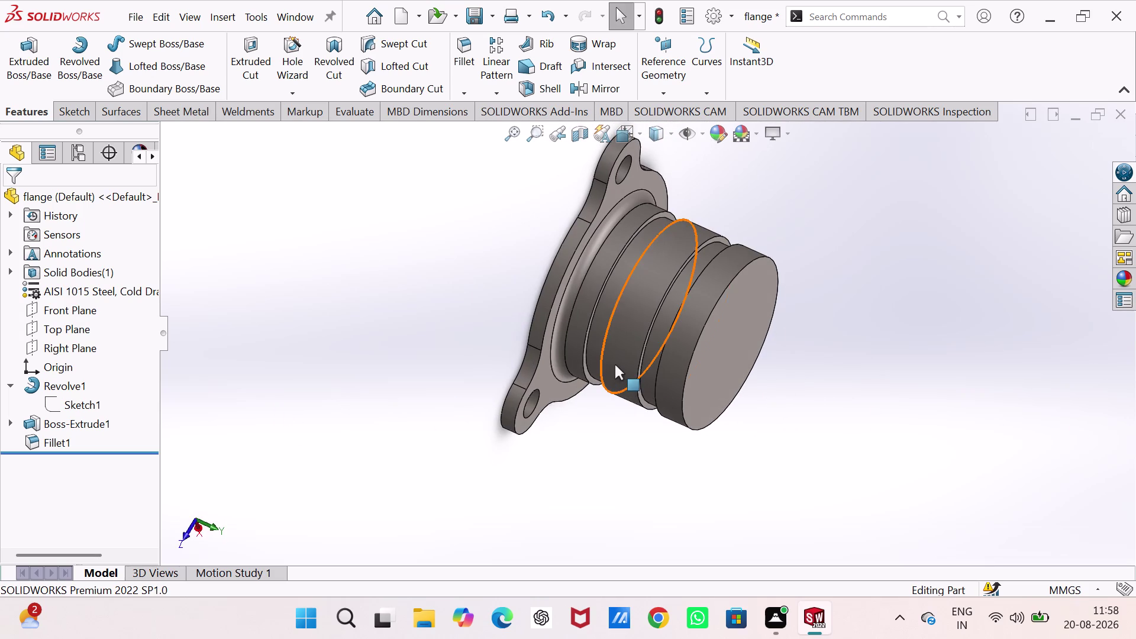
middle_drag(615, 364, 386, 240)
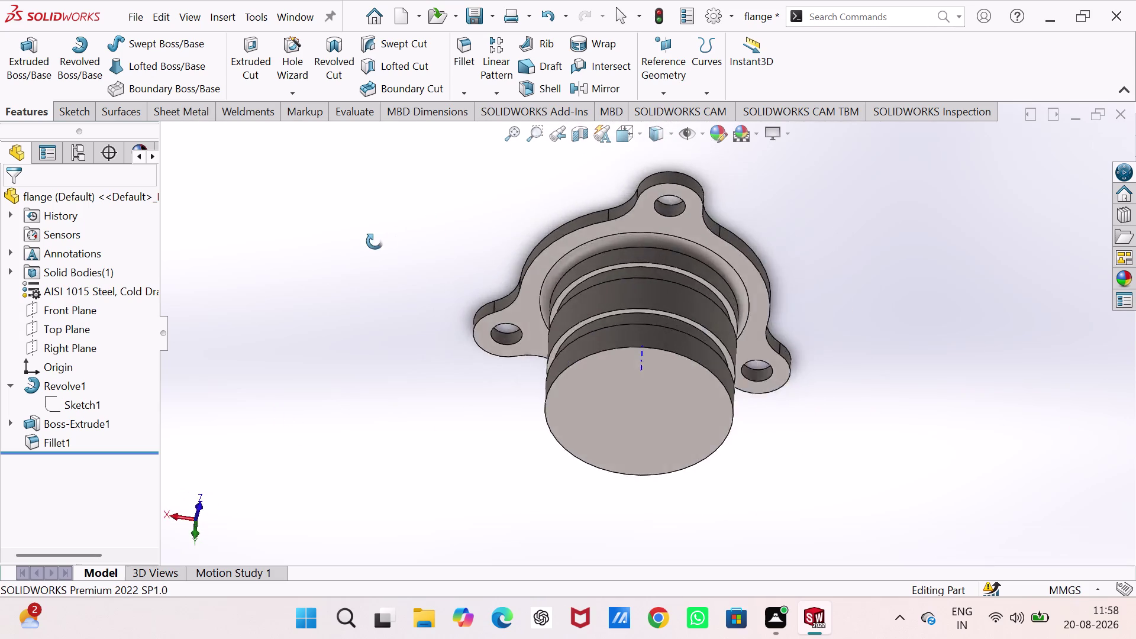
middle_drag(386, 239, 338, 254)
middle_drag(524, 408, 398, 187)
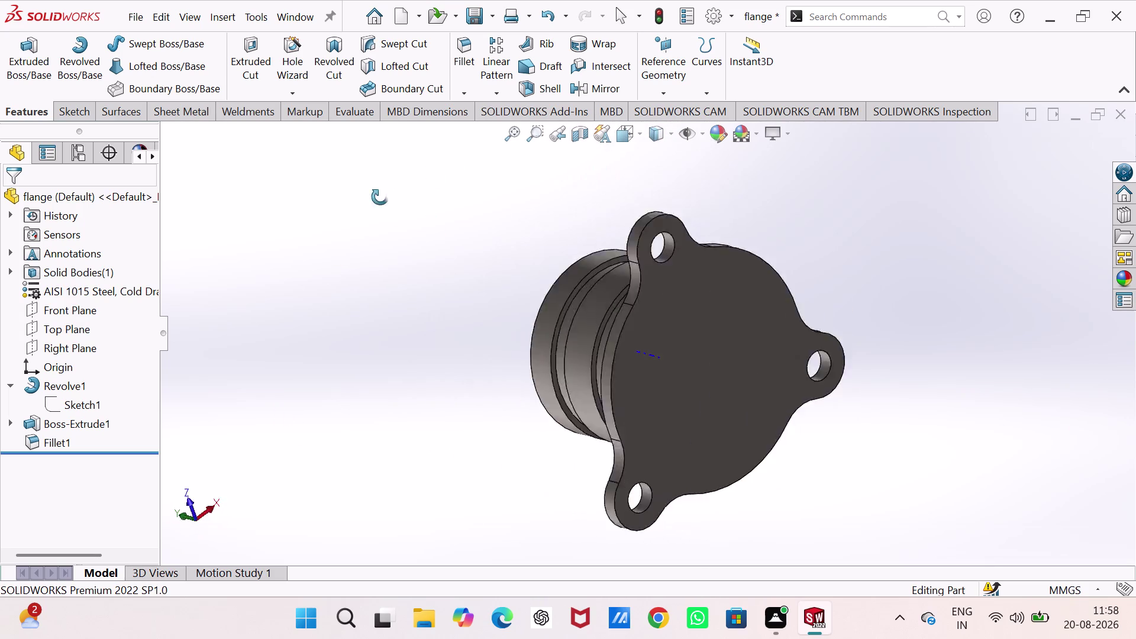
middle_drag(398, 187, 333, 183)
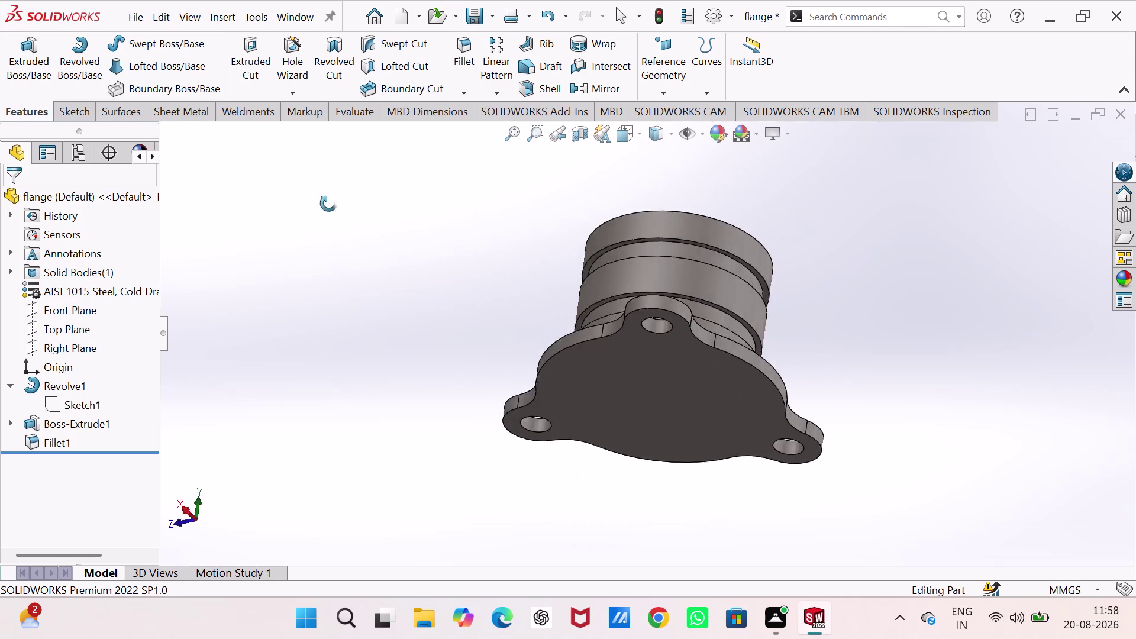
middle_drag(332, 183, 283, 387)
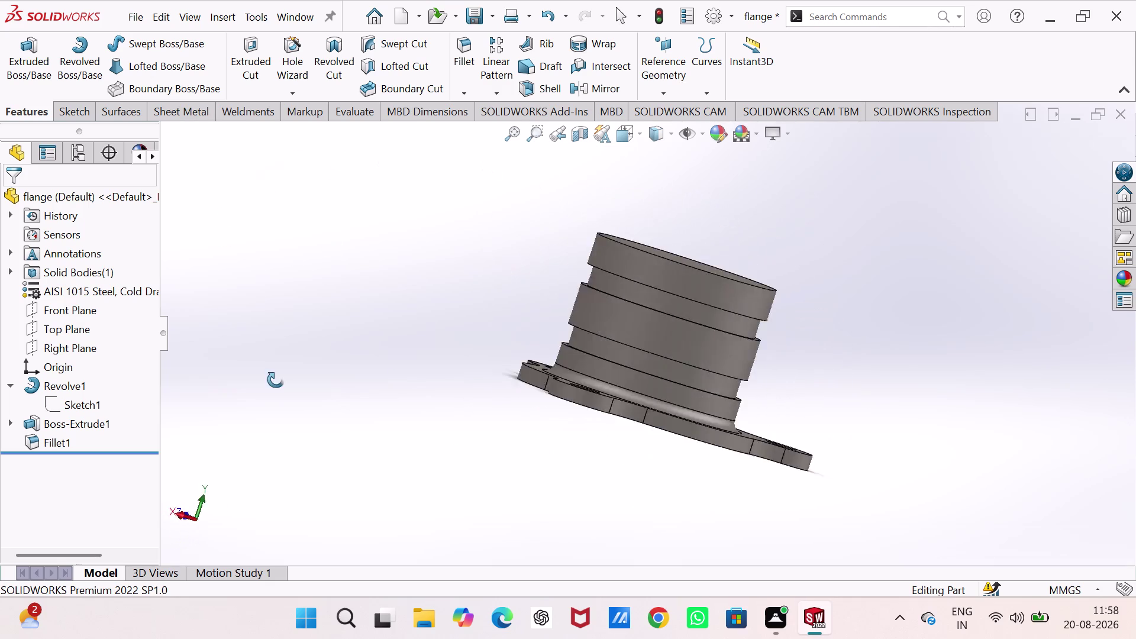
middle_drag(283, 387, 674, 488)
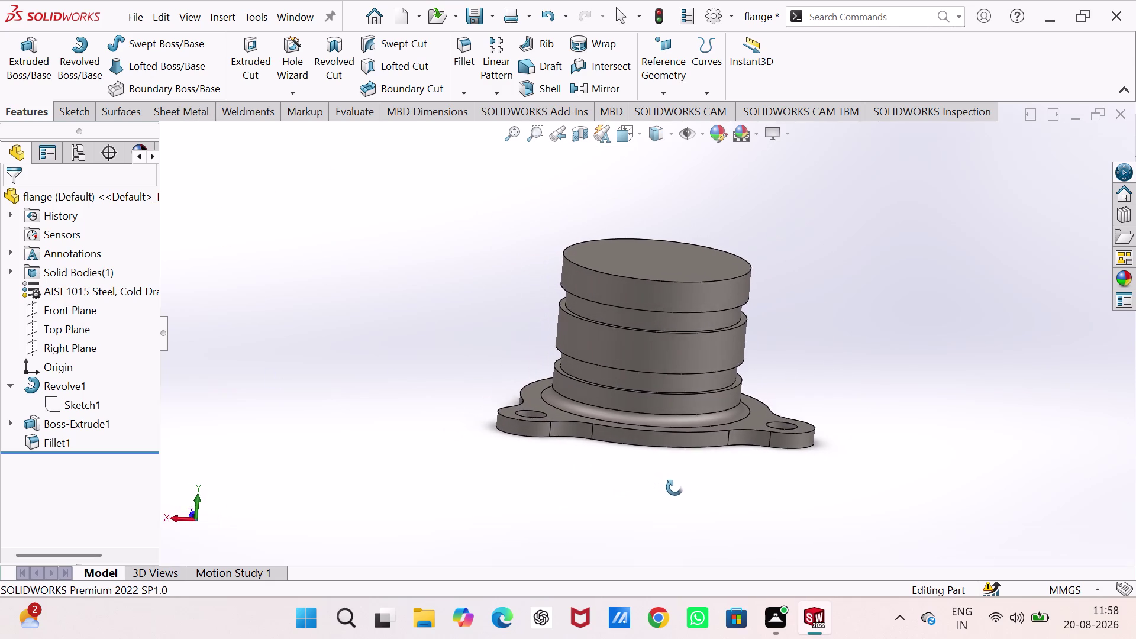
middle_drag(674, 488, 735, 497)
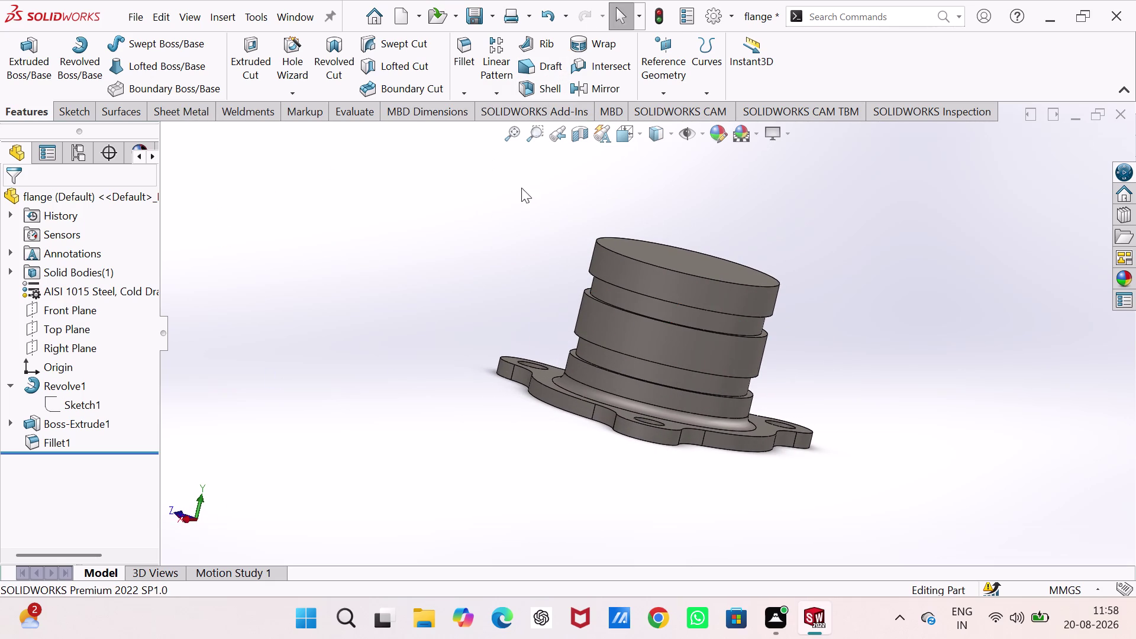
Reset the flange to isometric and orbit it to a low oblique angle.
key(ctrl+7)
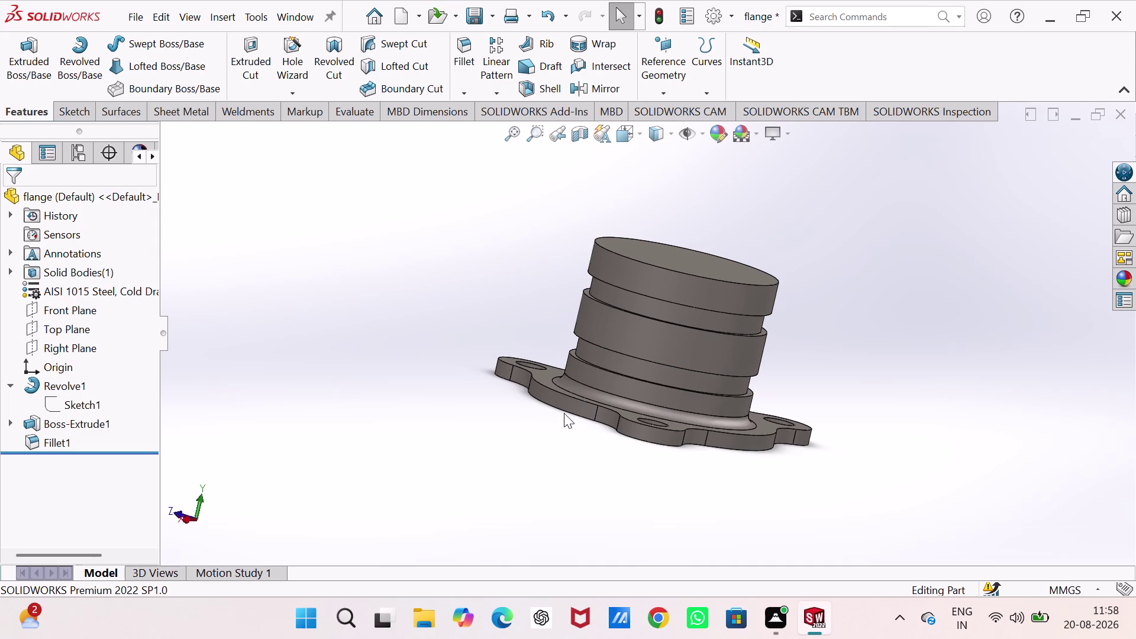
middle_drag(364, 278, 365, 278)
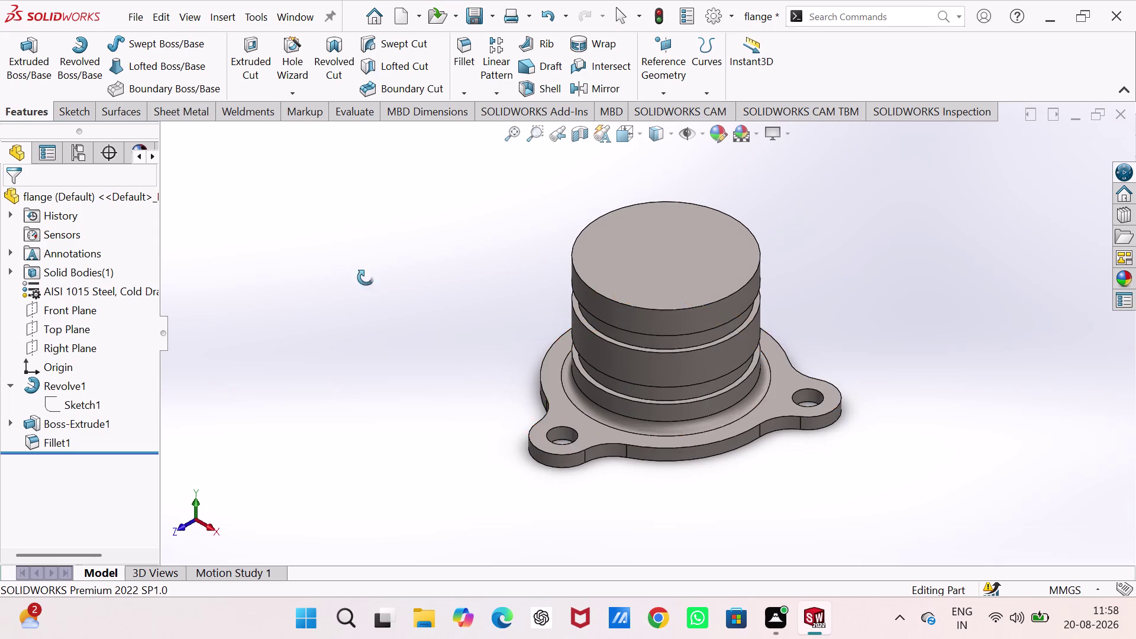
middle_drag(365, 277, 398, 300)
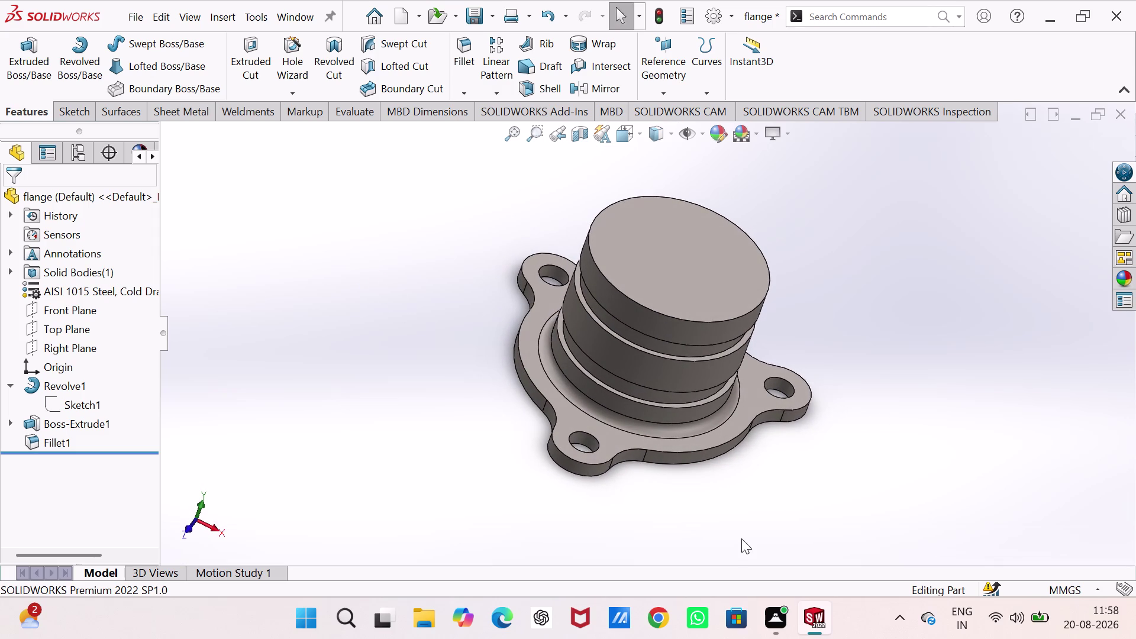
middle_drag(739, 518, 739, 492)
middle_drag(713, 497, 703, 468)
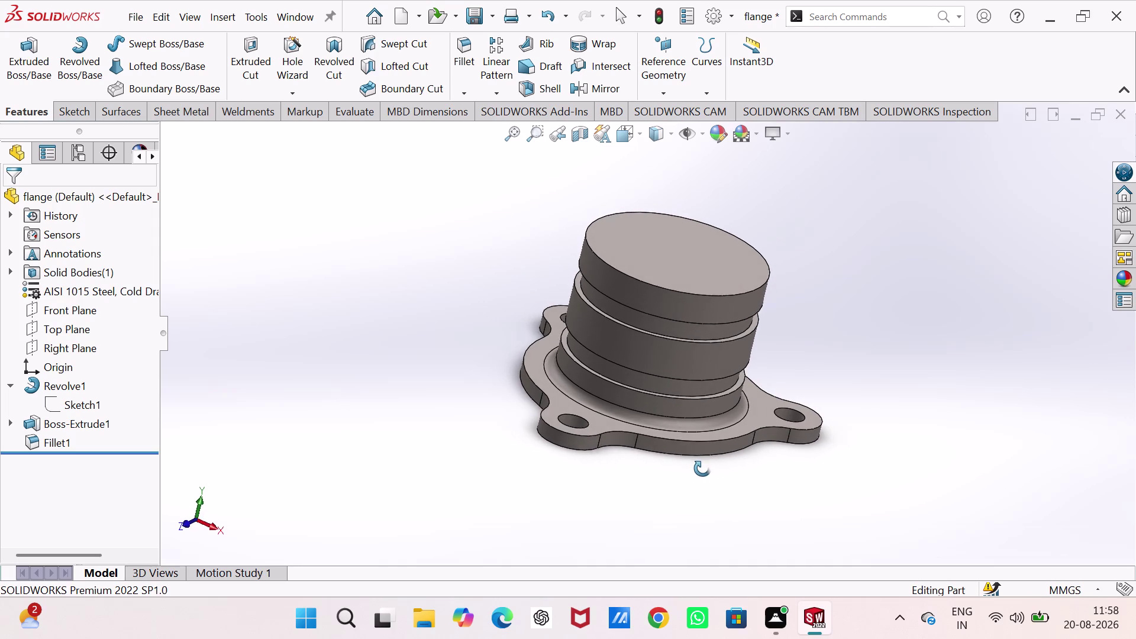
middle_drag(702, 469, 706, 481)
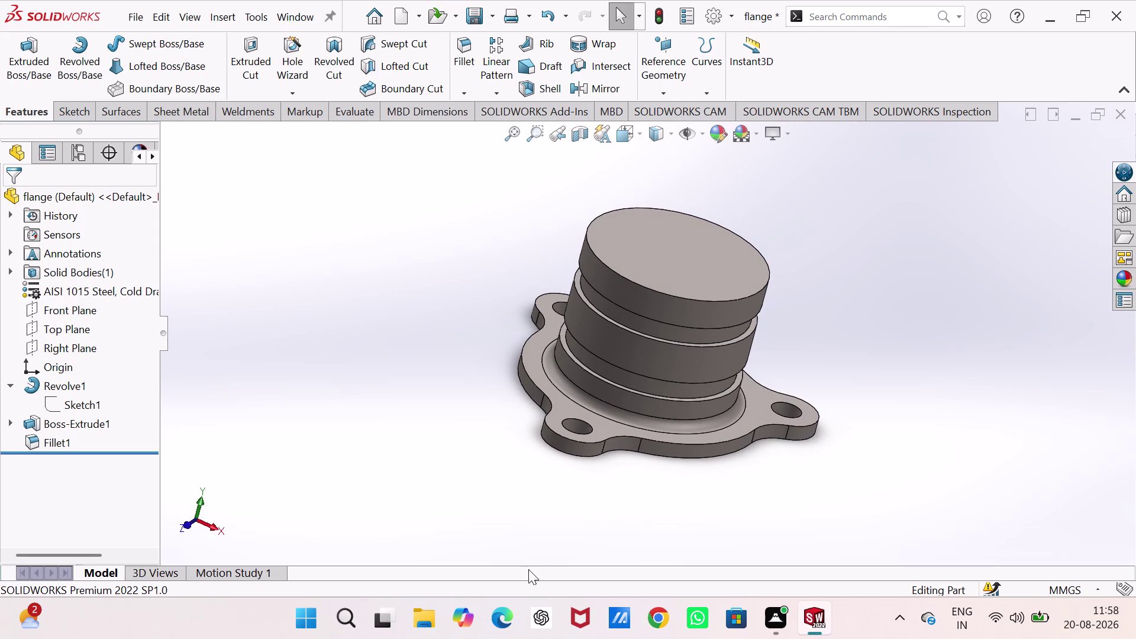
scroll(up, 3)
middle_drag(463, 405, 496, 404)
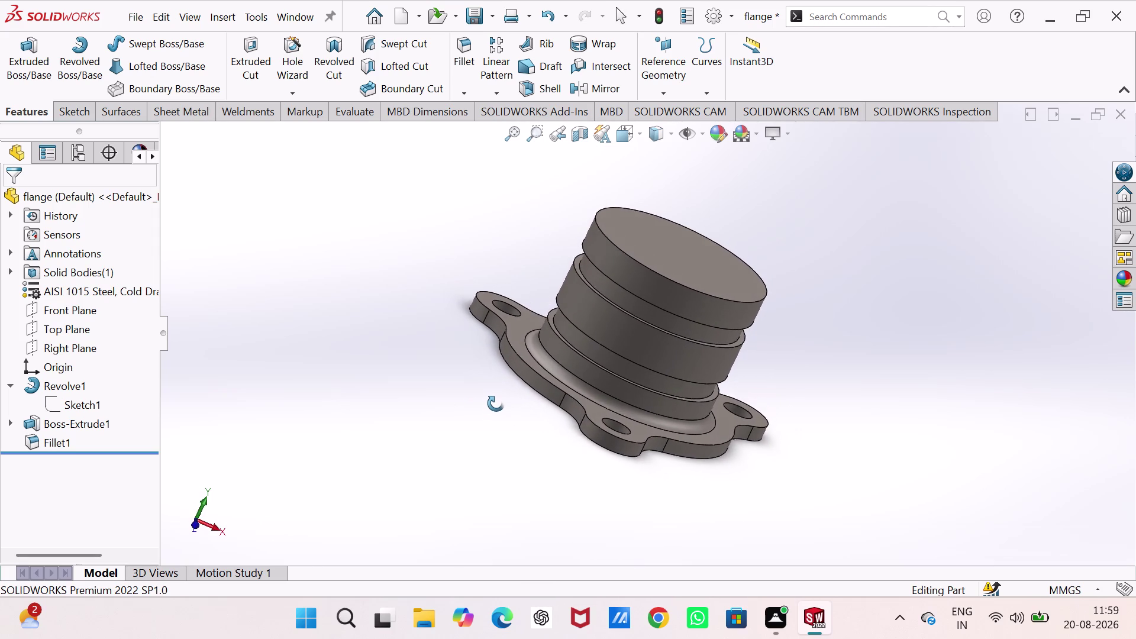
middle_drag(496, 405, 485, 403)
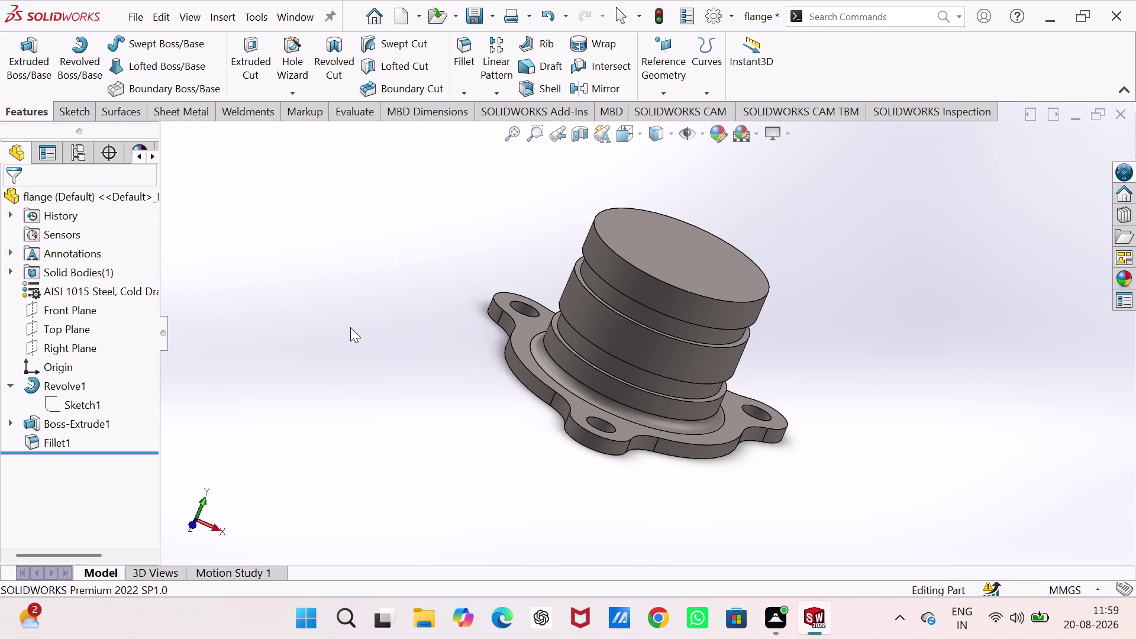
key(shift+super+s)
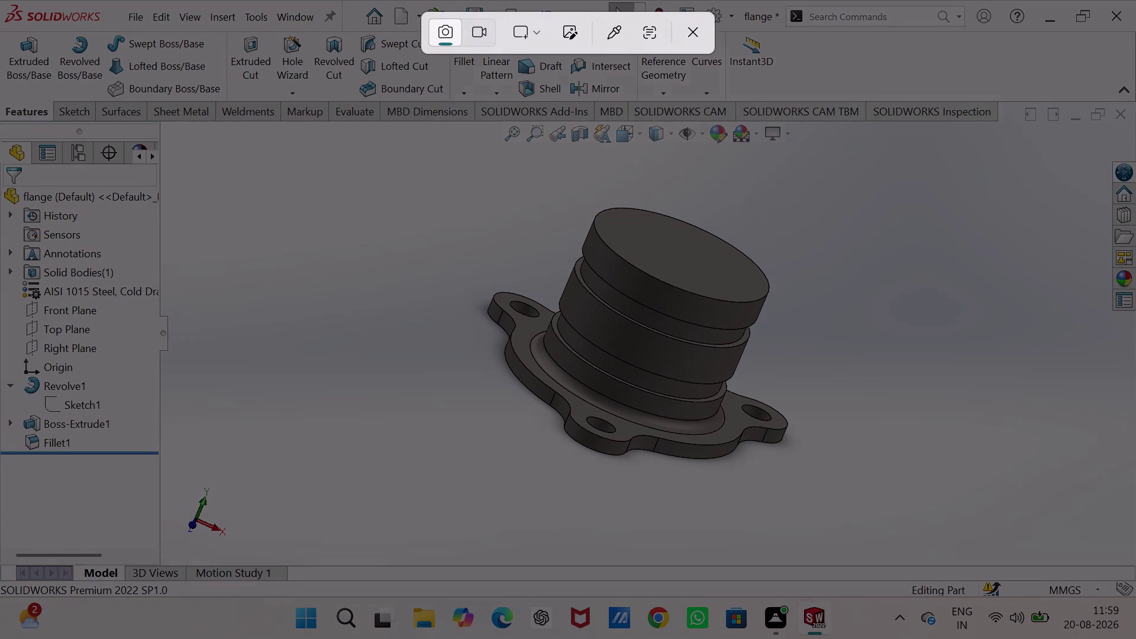
Snip a rectangular screenshot of the angled steel flange.
drag(308, 151, 693, 222)
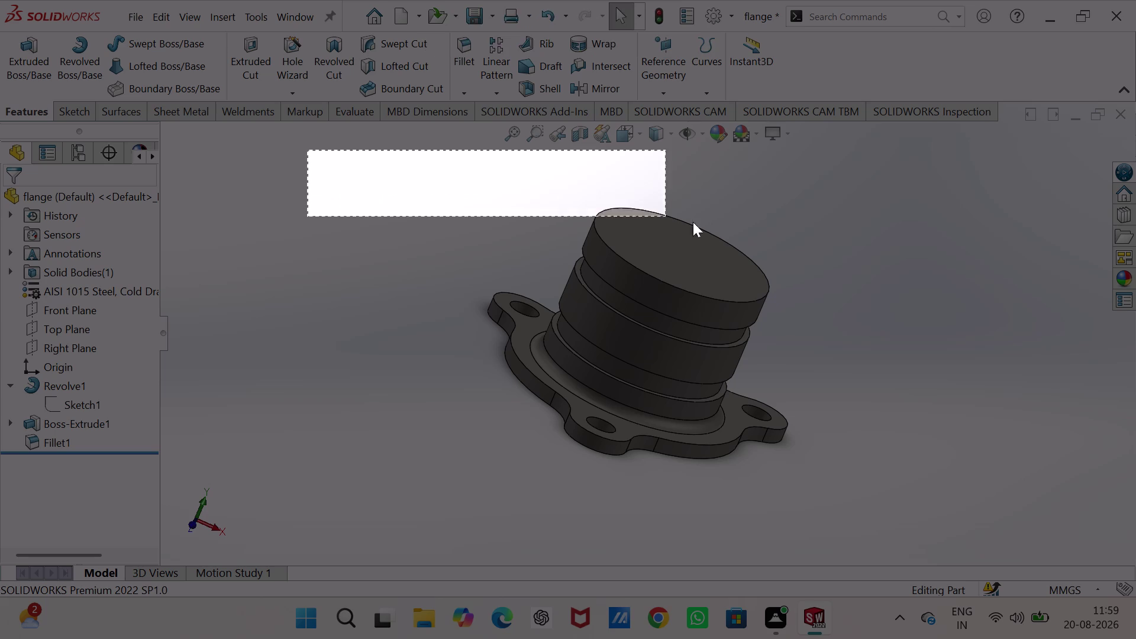
drag(693, 222, 924, 531)
click(924, 531)
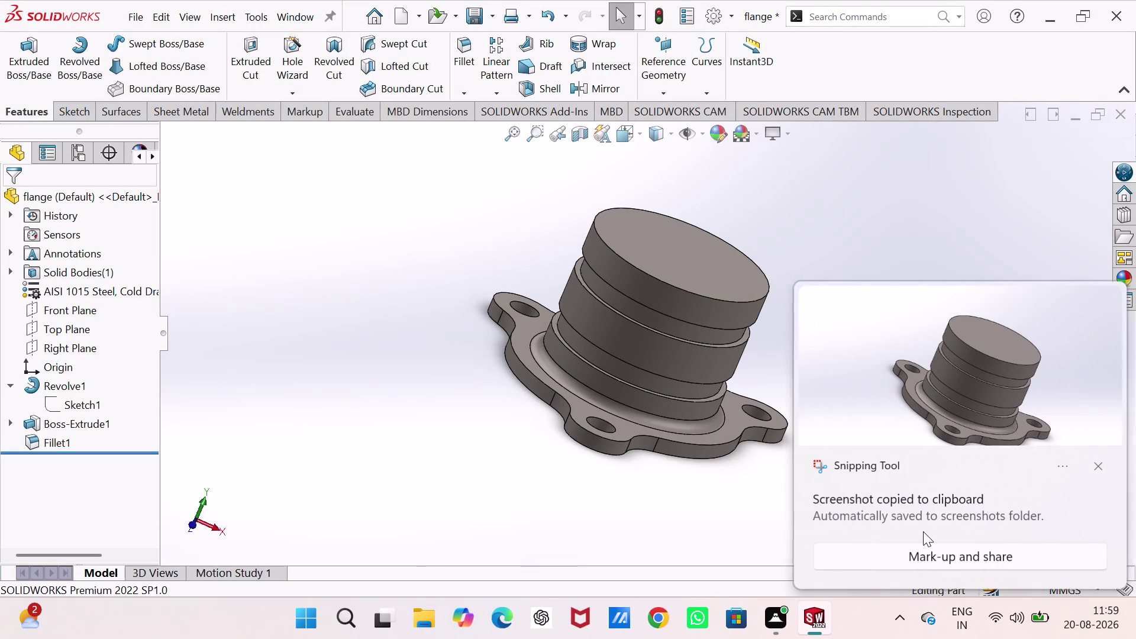
Bring the hexa bracket part window forward in SOLIDWORKS.
click(1097, 460)
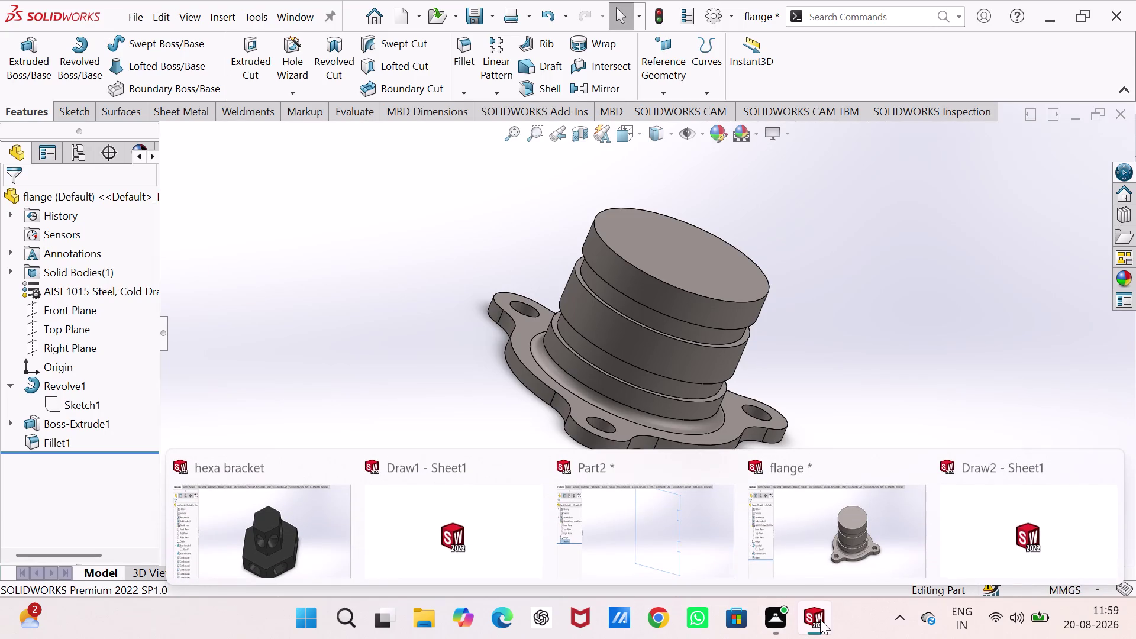
click(296, 543)
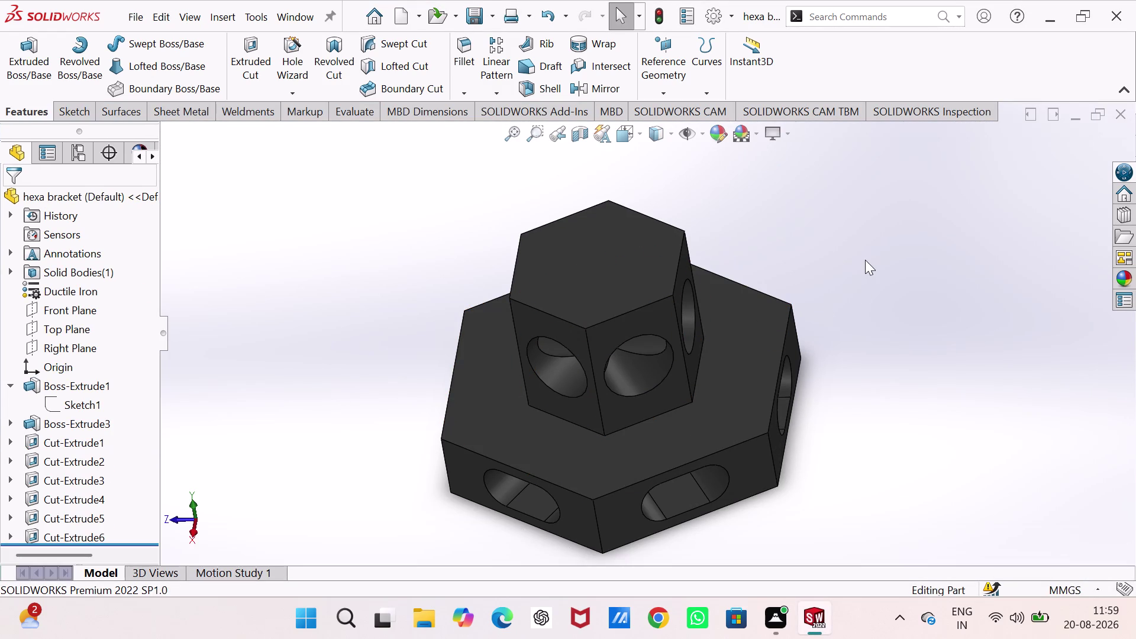
key(shift+super+s)
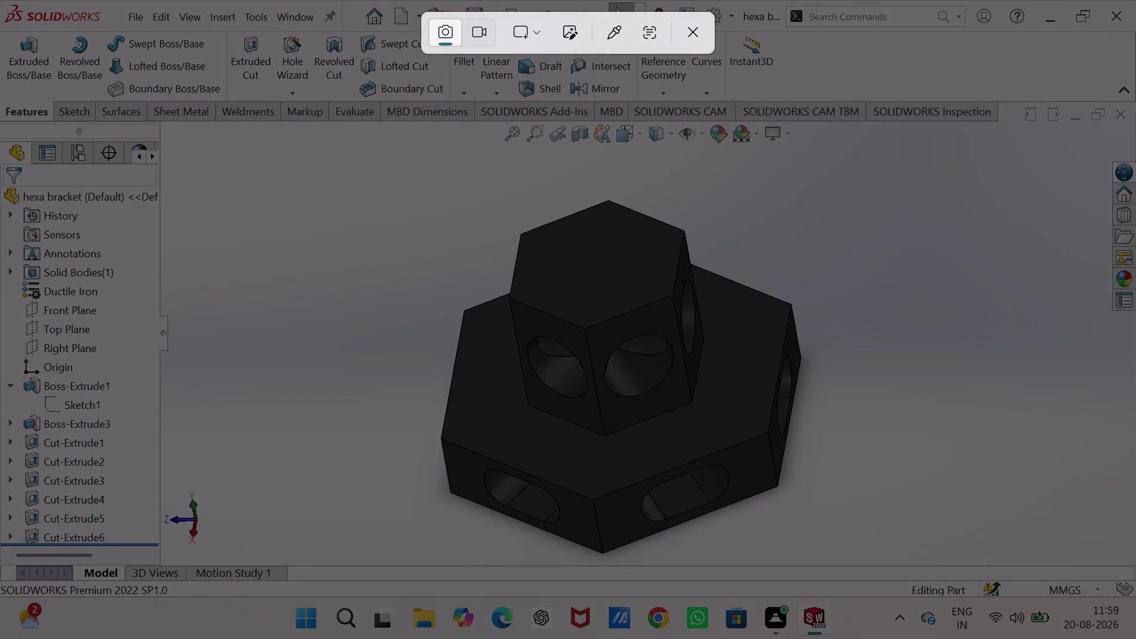
Snip the region around the black hexa bracket and save it to the screenshots folder.
drag(322, 153, 887, 275)
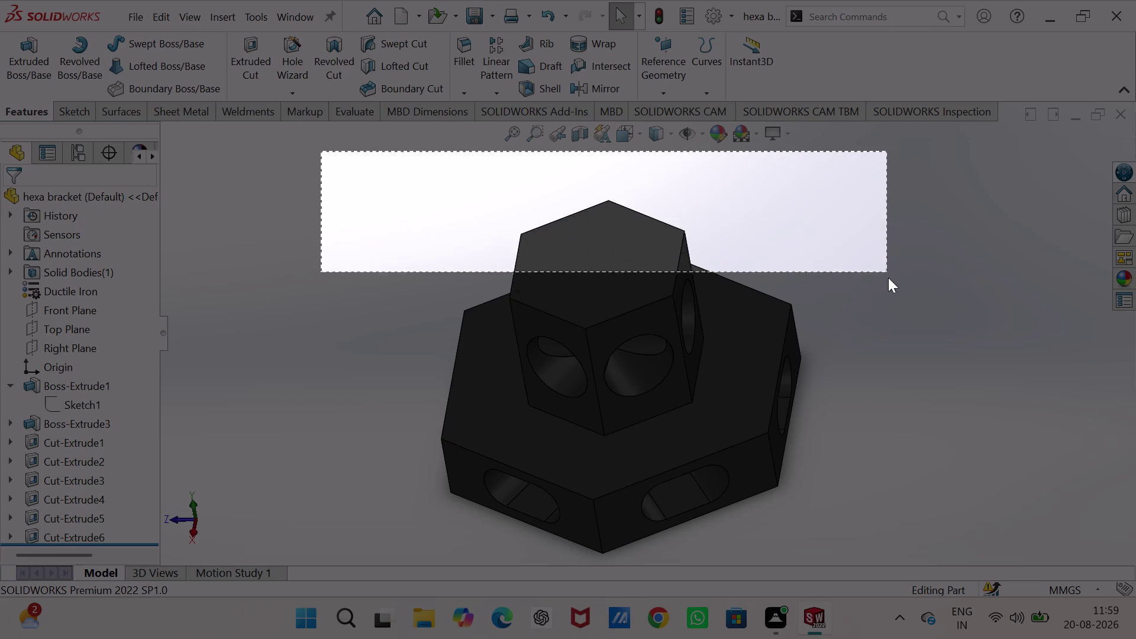
drag(888, 275, 891, 559)
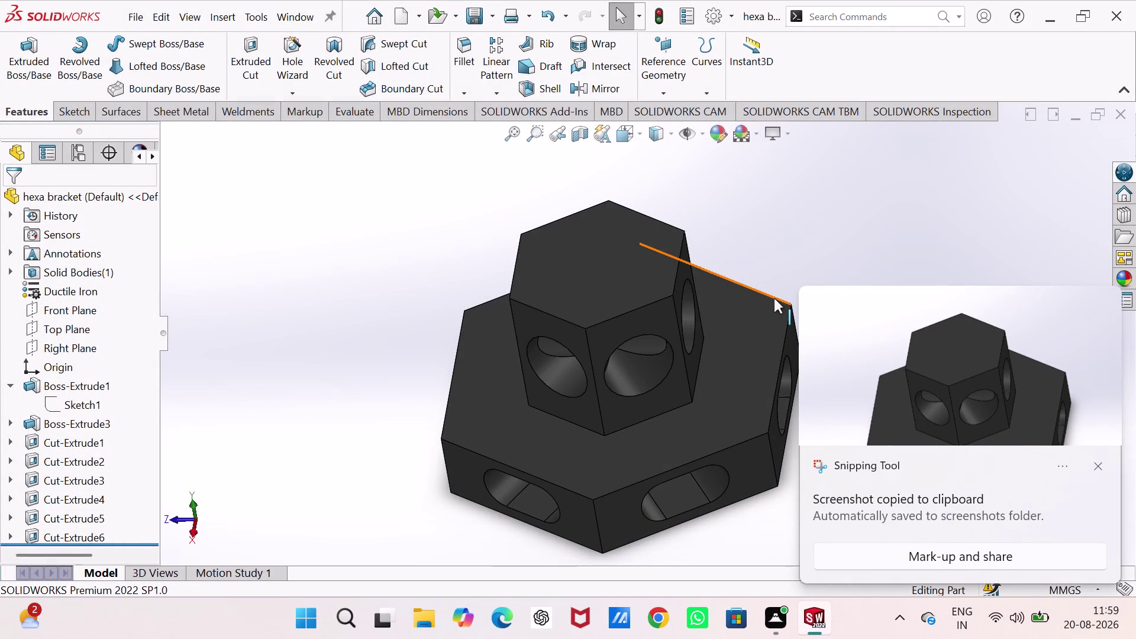
click(1005, 209)
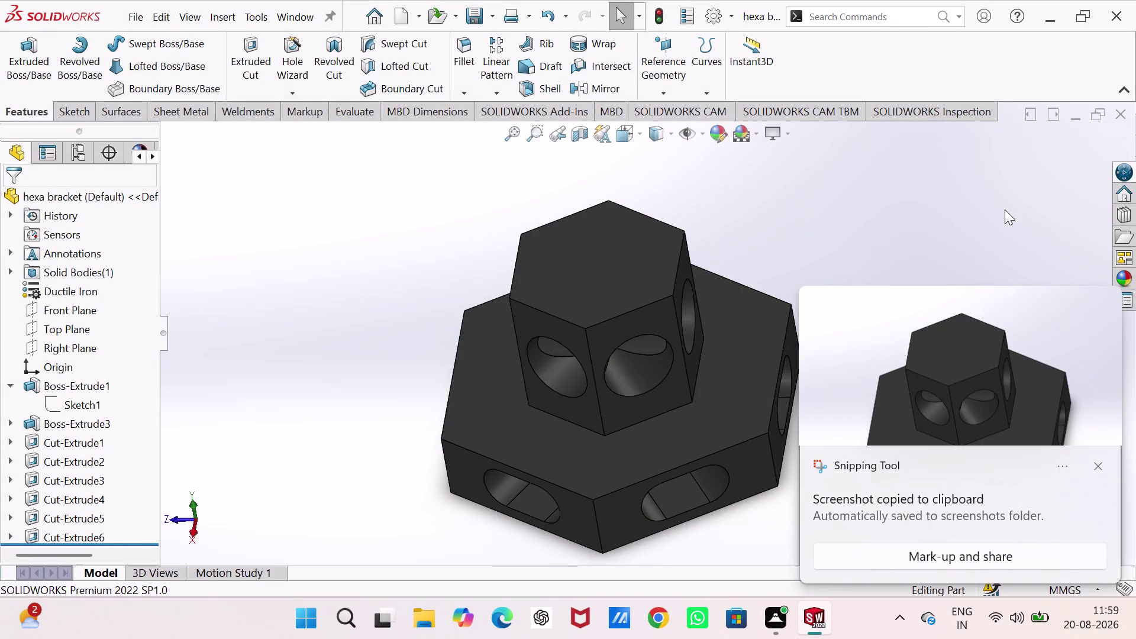
Orbit the hexa bracket to a lower side view with its holes facing forward.
double_click(949, 244)
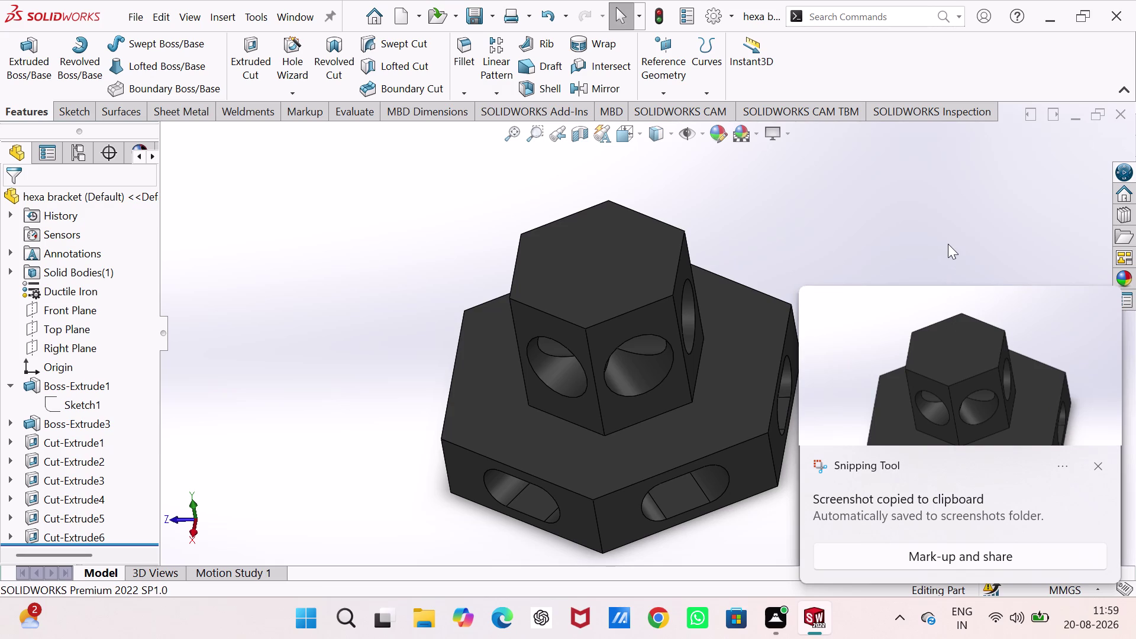
middle_drag(681, 376, 698, 295)
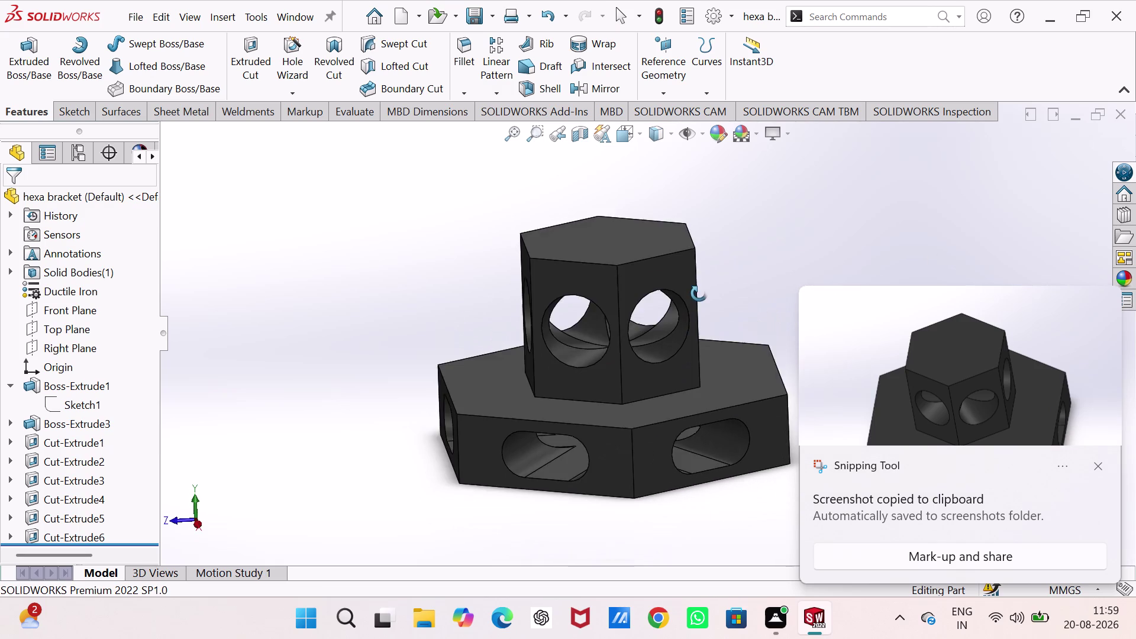
middle_drag(698, 295, 695, 273)
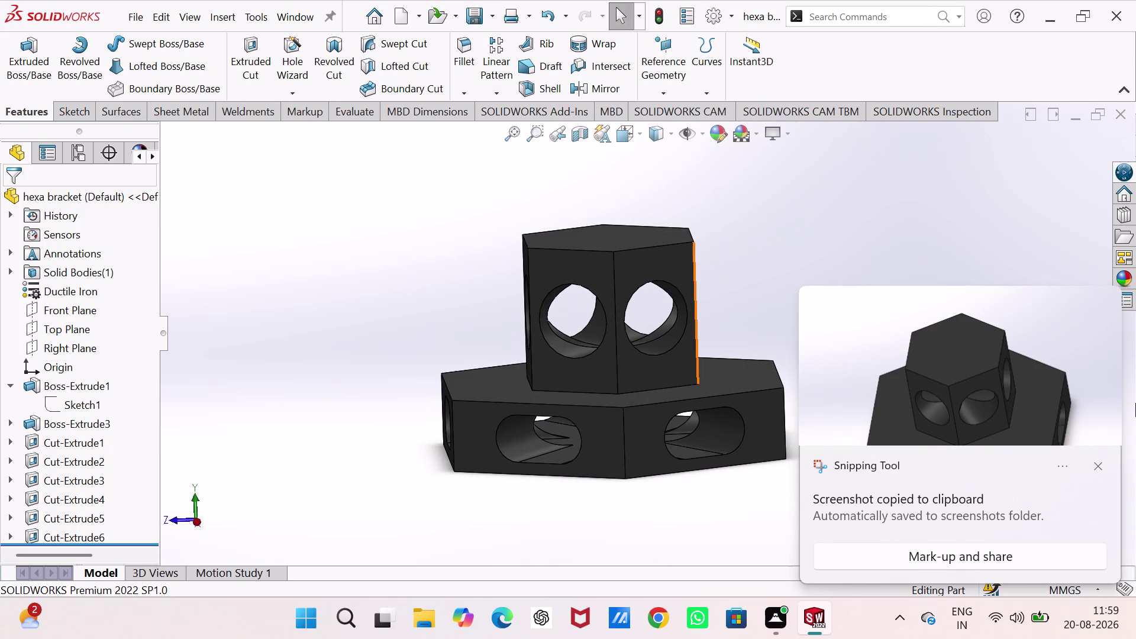
click(1097, 467)
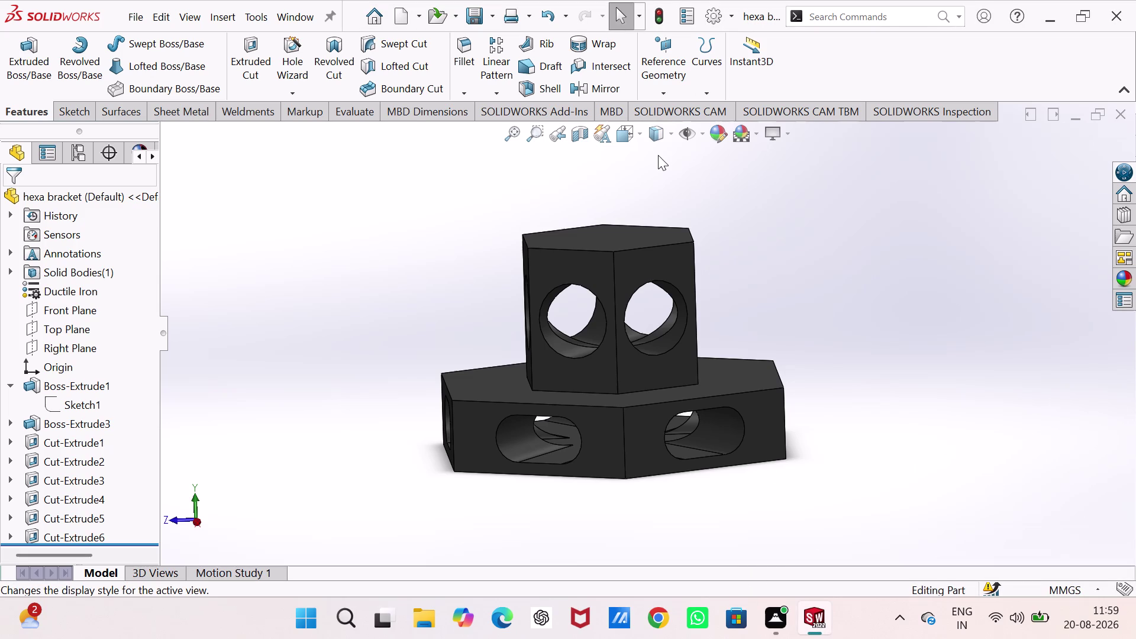
Reset the bracket to isometric, then orbit it to a low view showing two faces.
key(ctrl+F7)
key(ctrl+7)
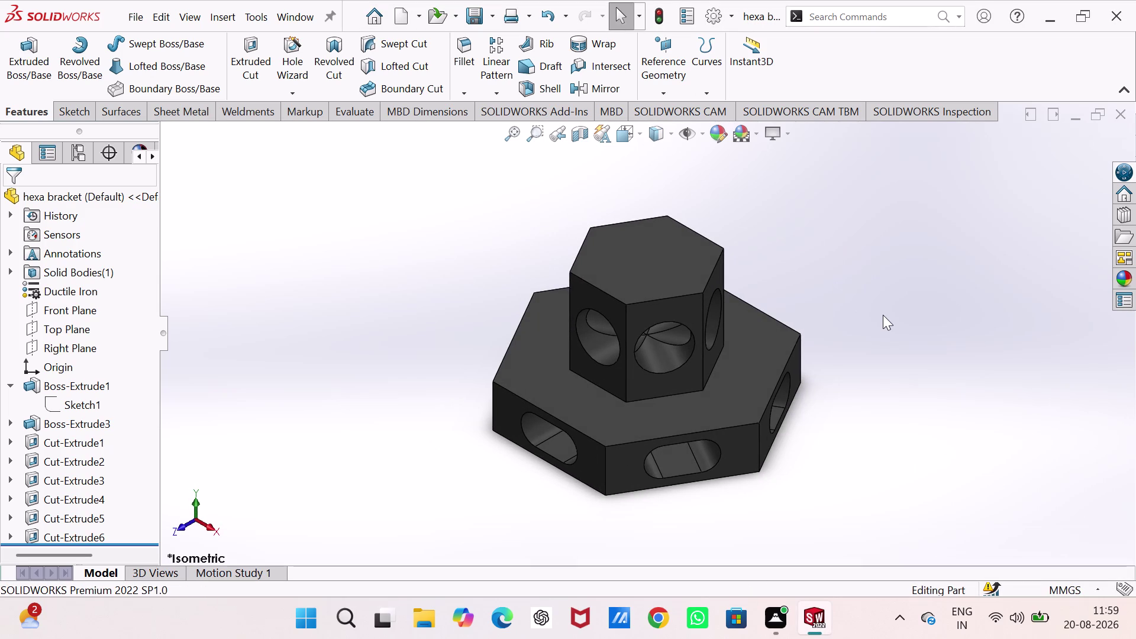
middle_drag(883, 314, 891, 239)
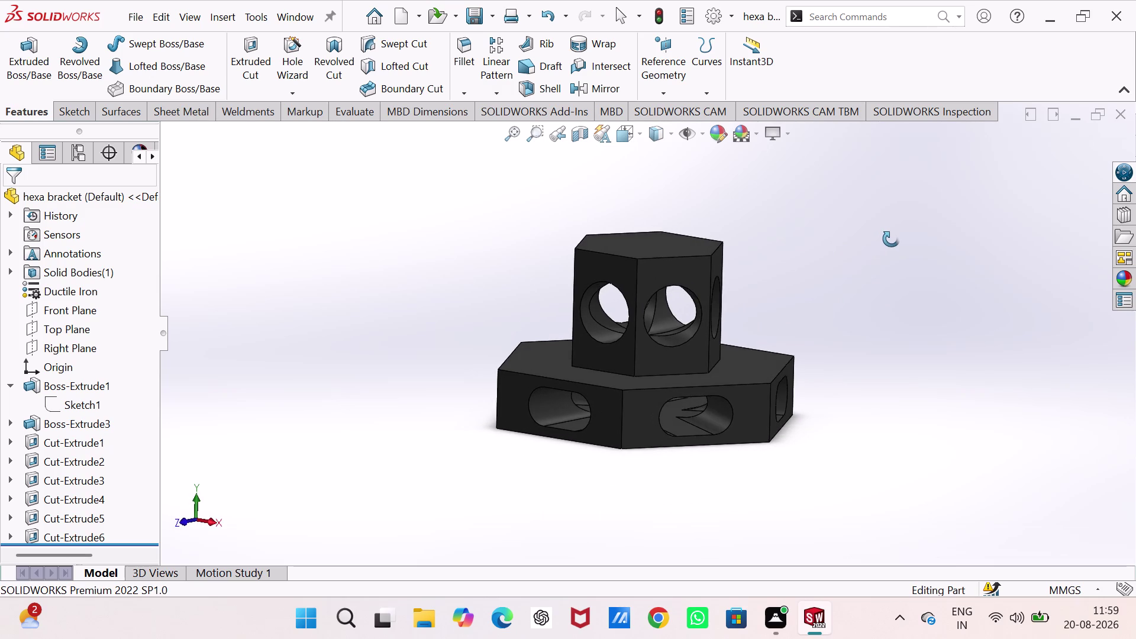
middle_drag(892, 240, 902, 220)
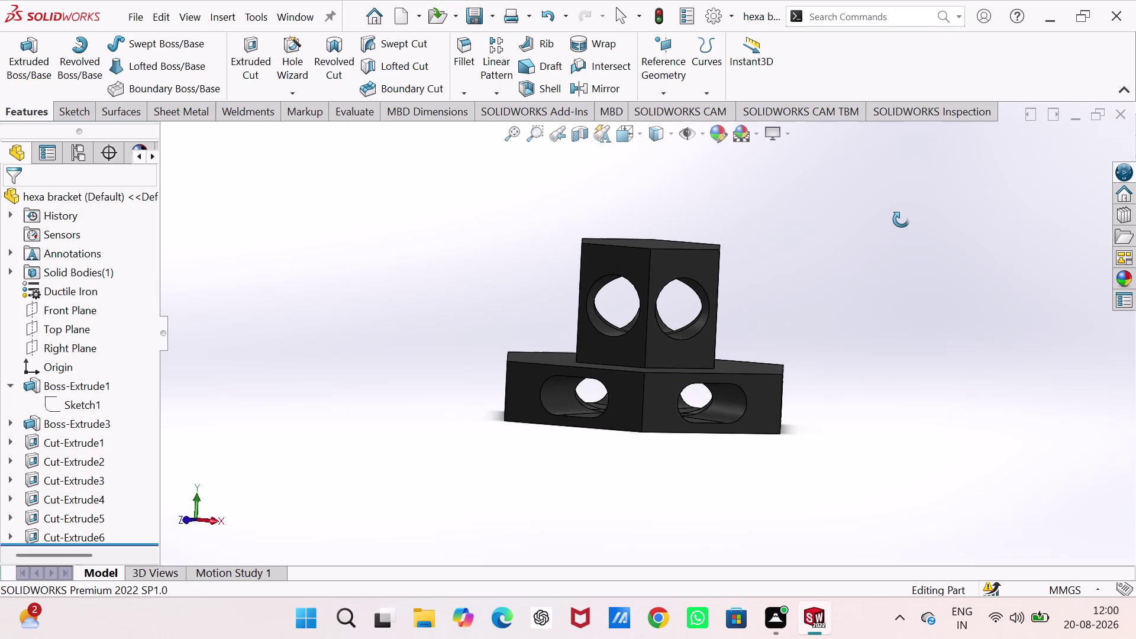
middle_drag(902, 219, 902, 235)
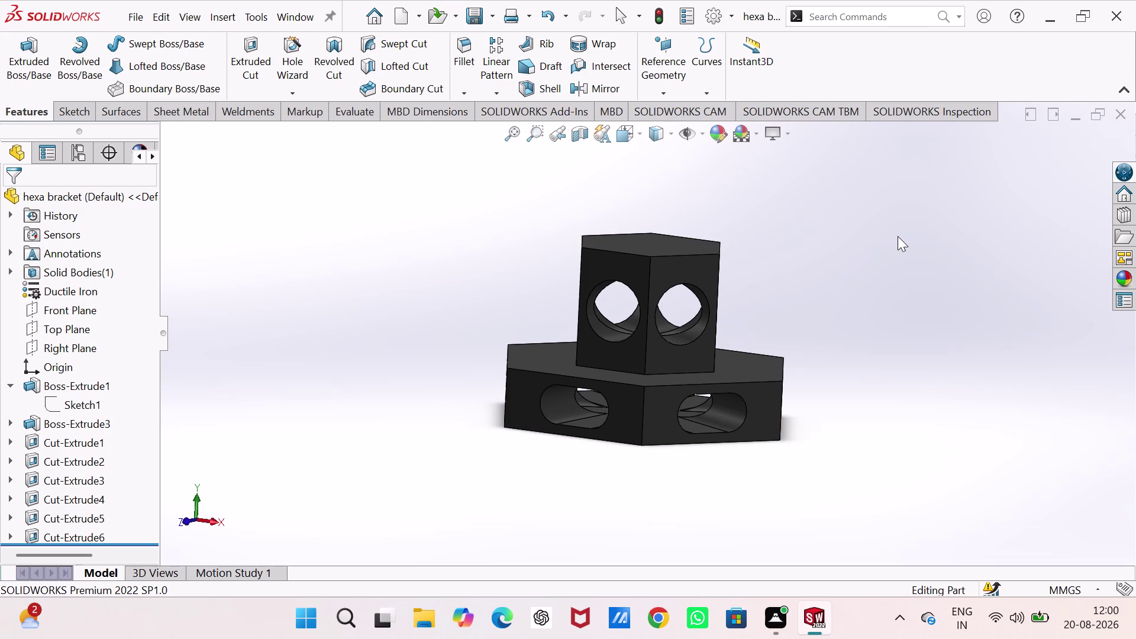
middle_drag(923, 335, 861, 302)
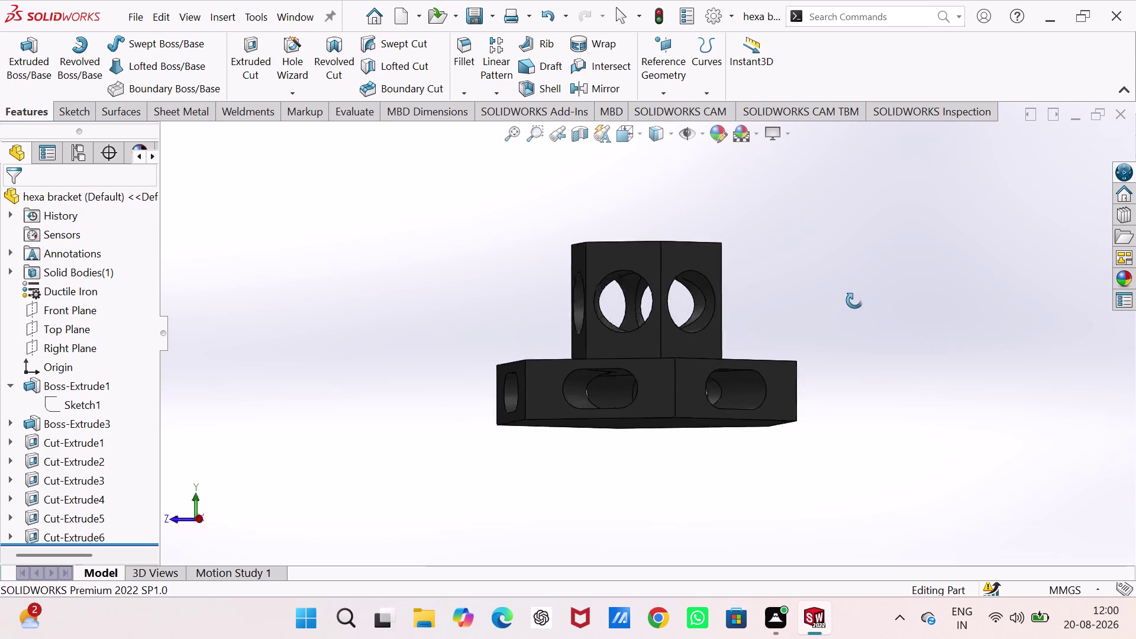
middle_drag(862, 302, 724, 305)
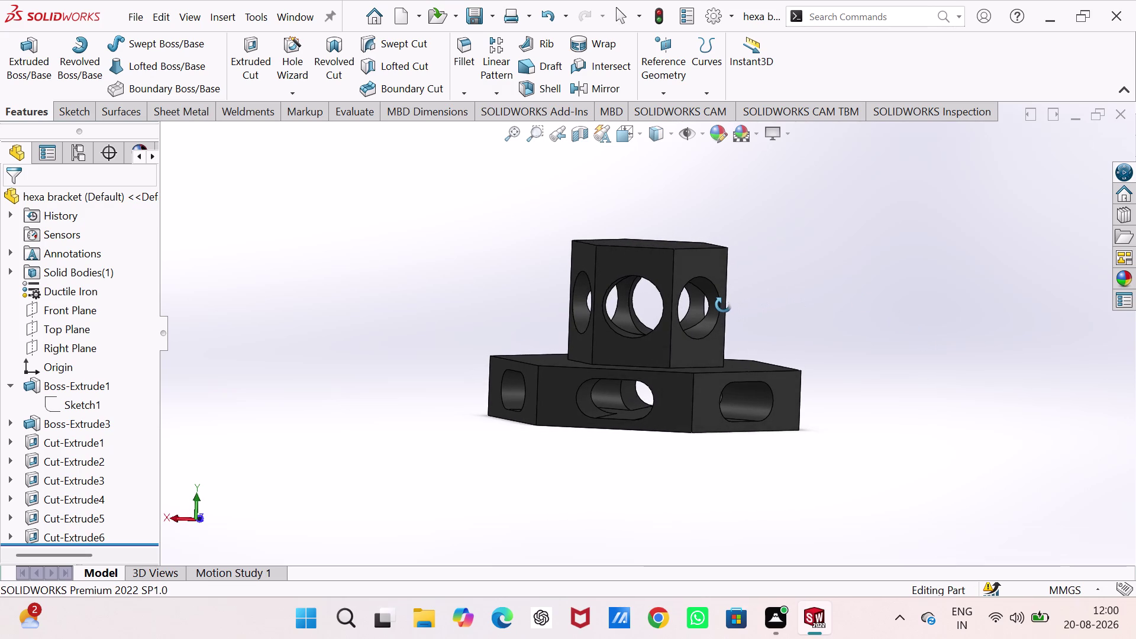
middle_drag(723, 305, 723, 304)
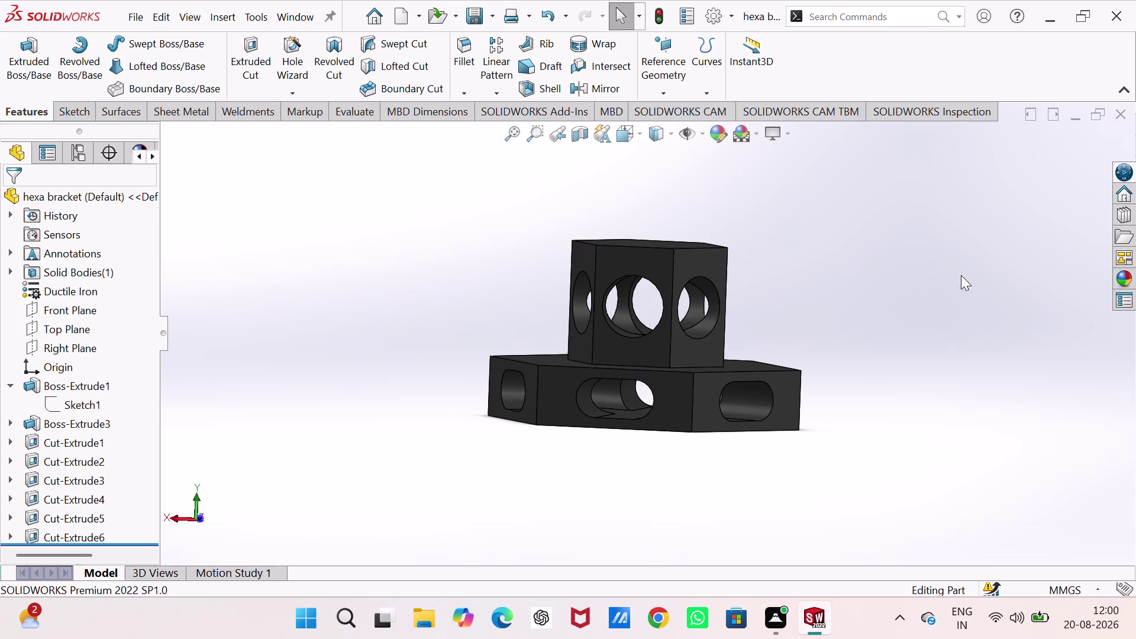
key(shift+super+s)
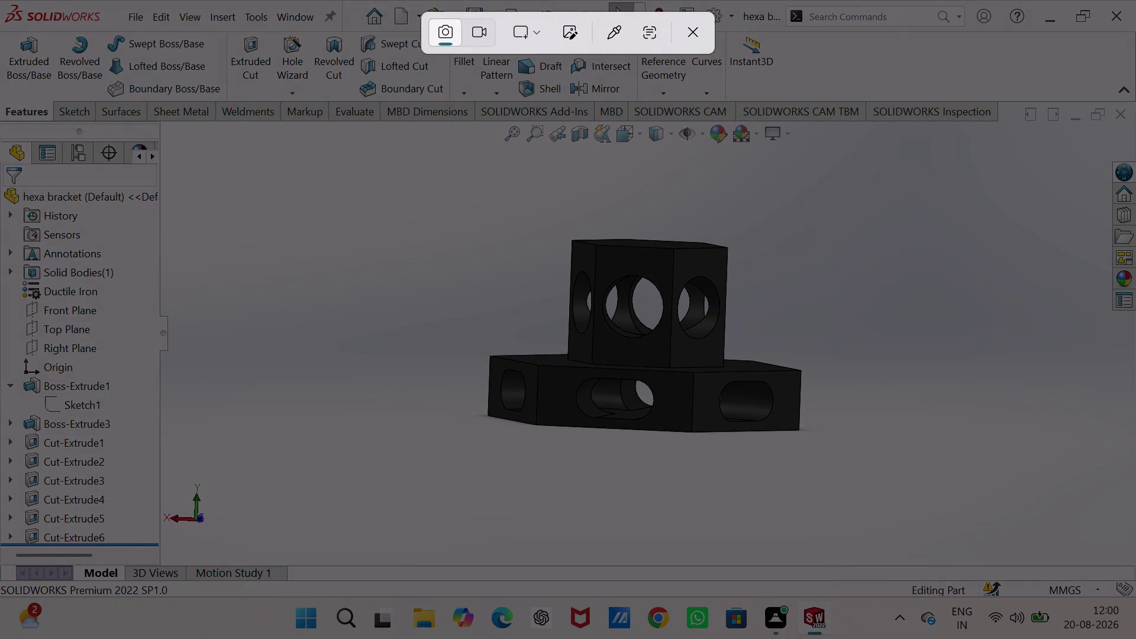
Snip the side-on hexa bracket and save the screenshot.
drag(347, 160, 914, 529)
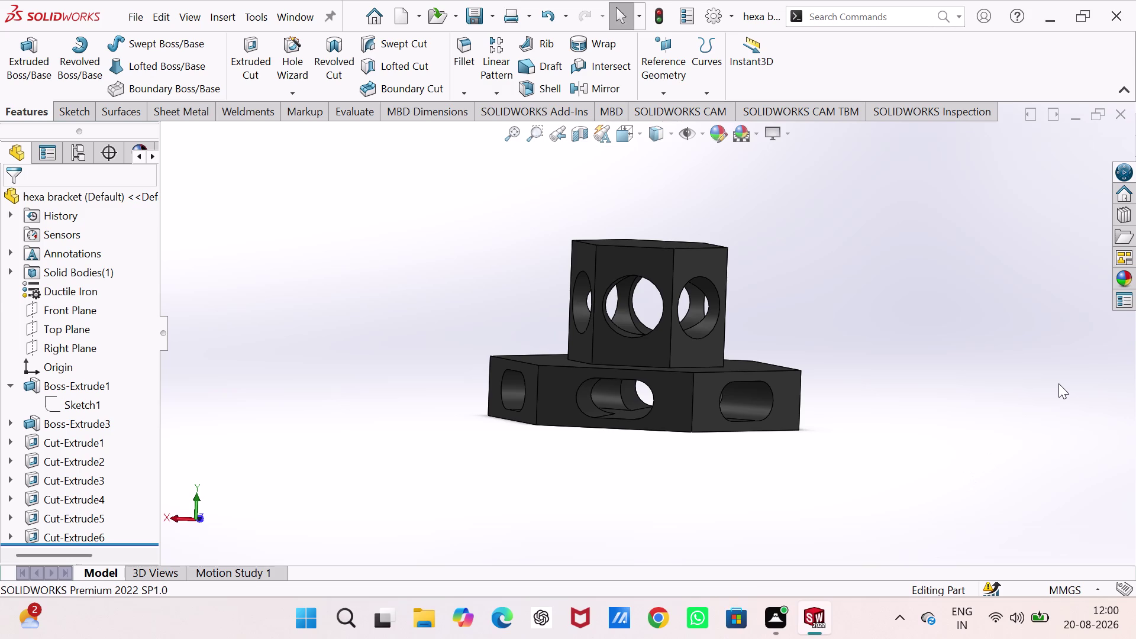
click(822, 220)
triple_click(823, 220)
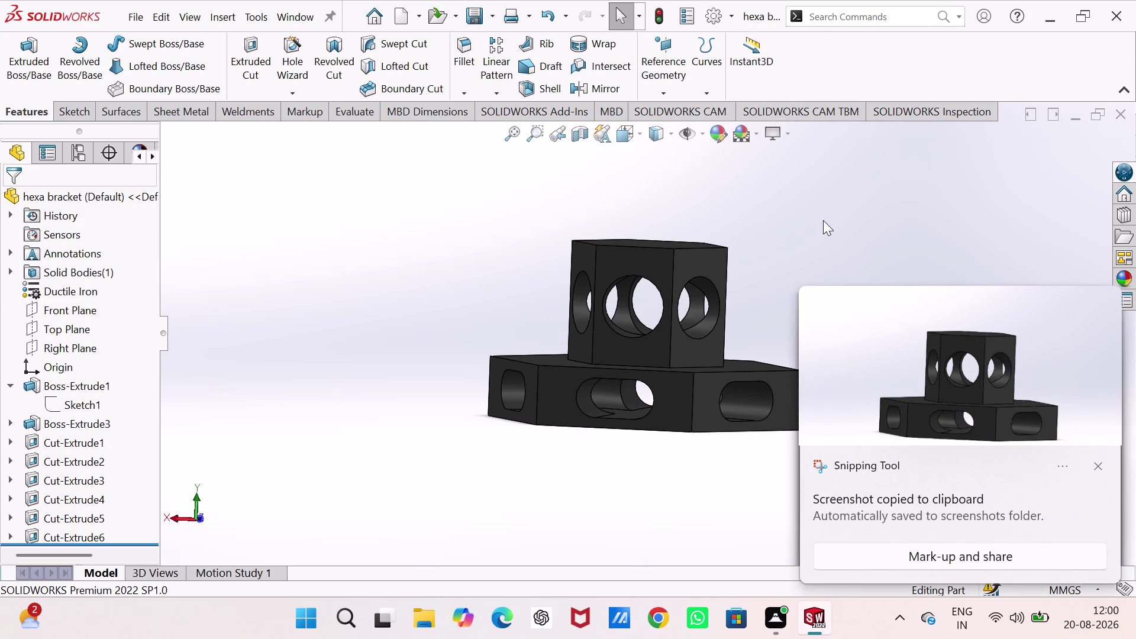
double_click(907, 229)
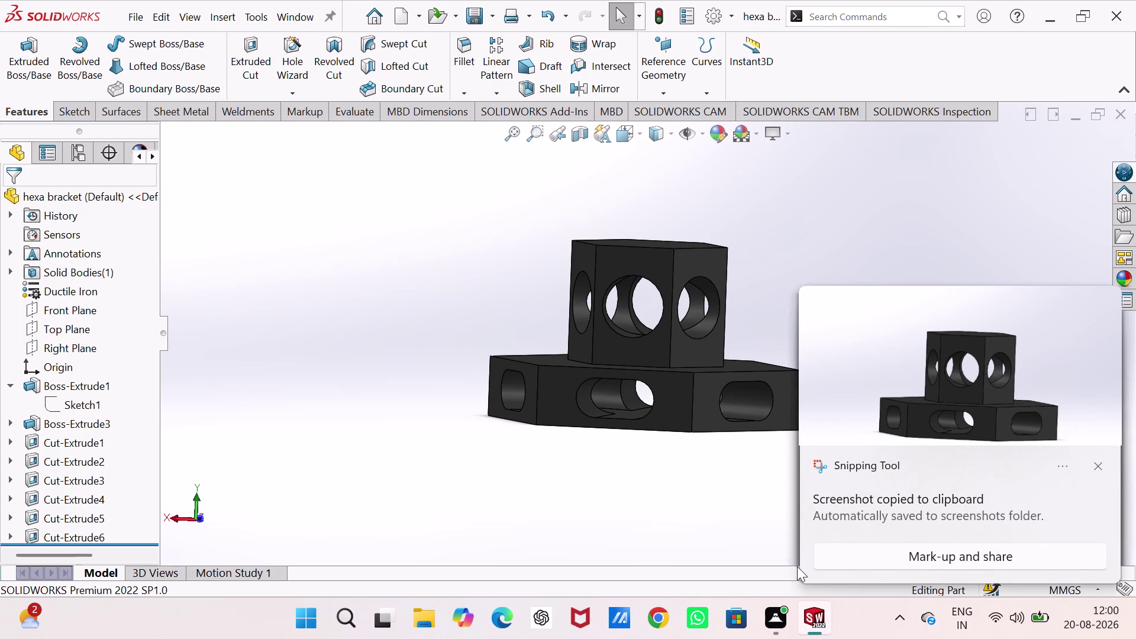